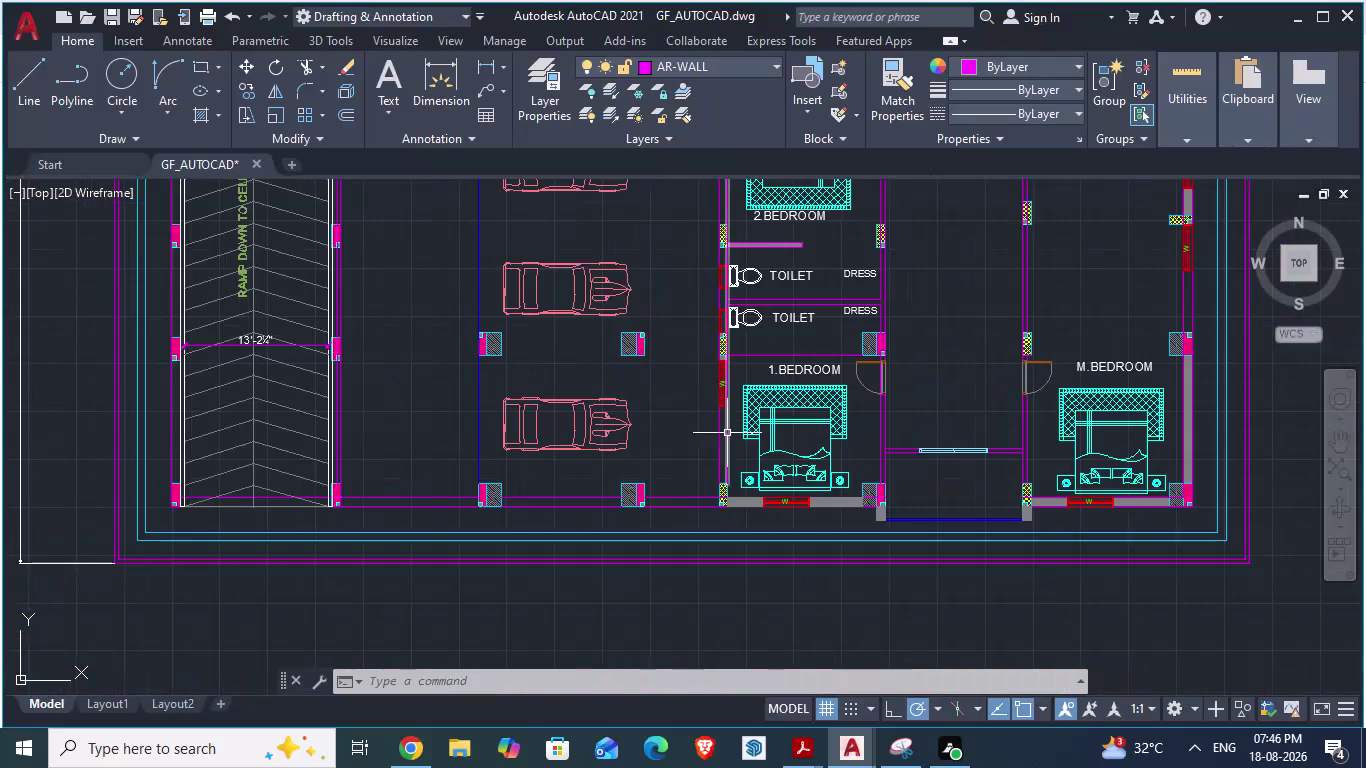
Zoom on the GF_AUTOCAD toilet/dress area, then on the same area in ARCH PLANS.
scroll(down, 3)
scroll(up, 3)
scroll(down, 3)
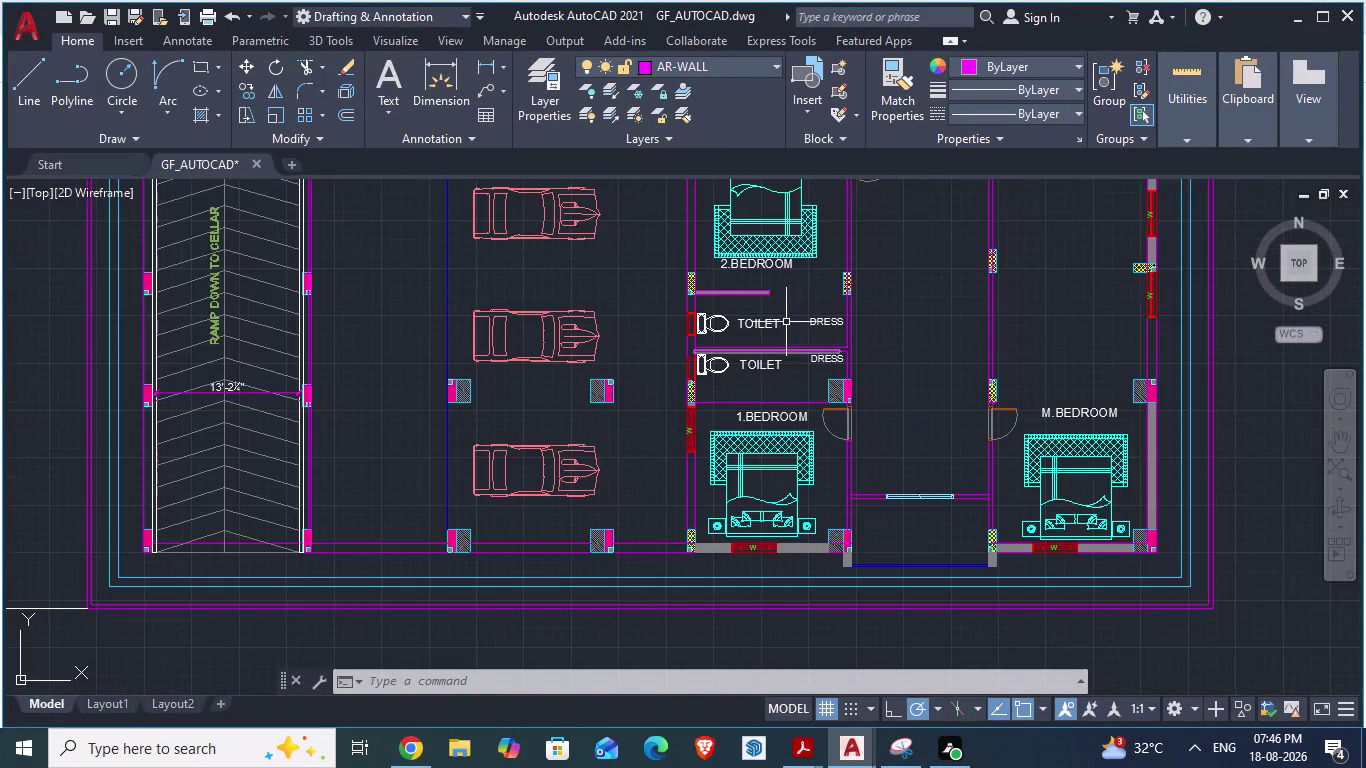
scroll(up, 3)
scroll(up, 3)
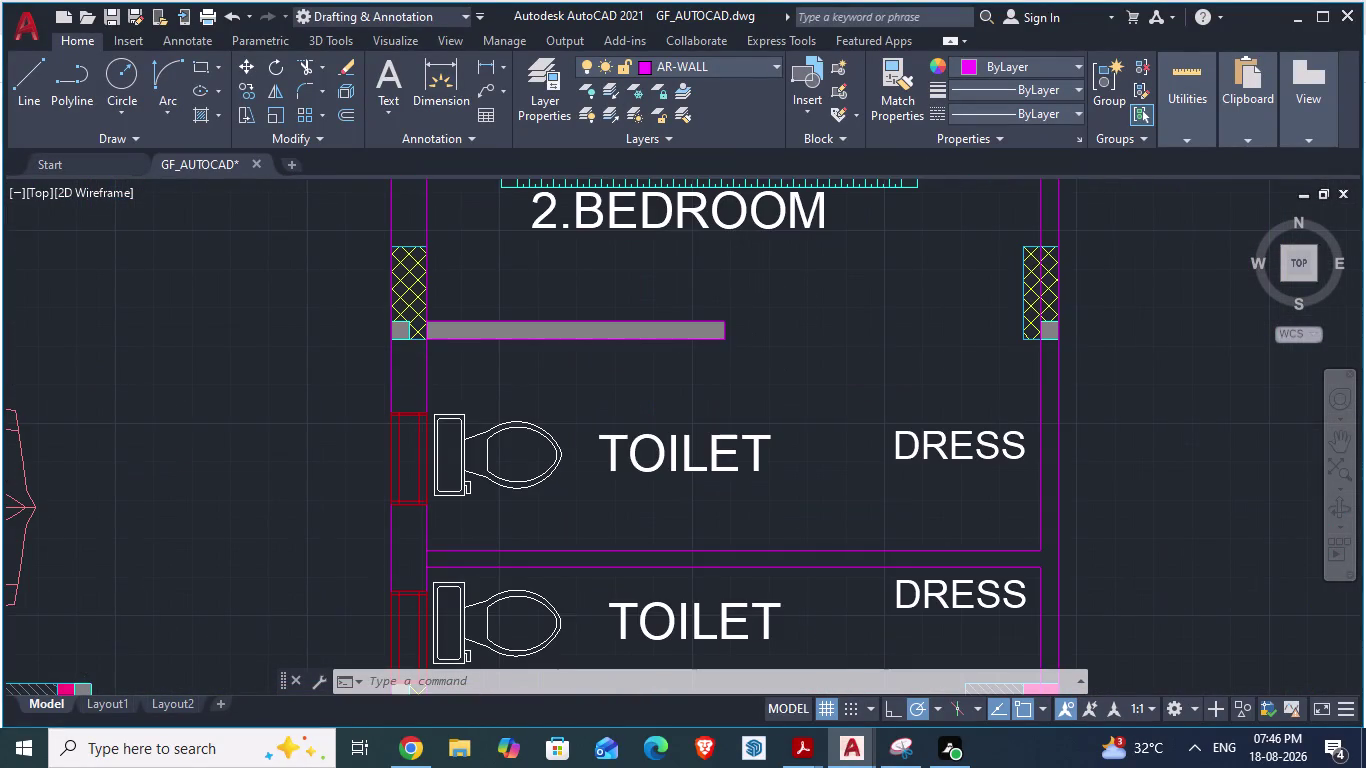
key(alt+Tab)
scroll(down, 3)
scroll(down, 3)
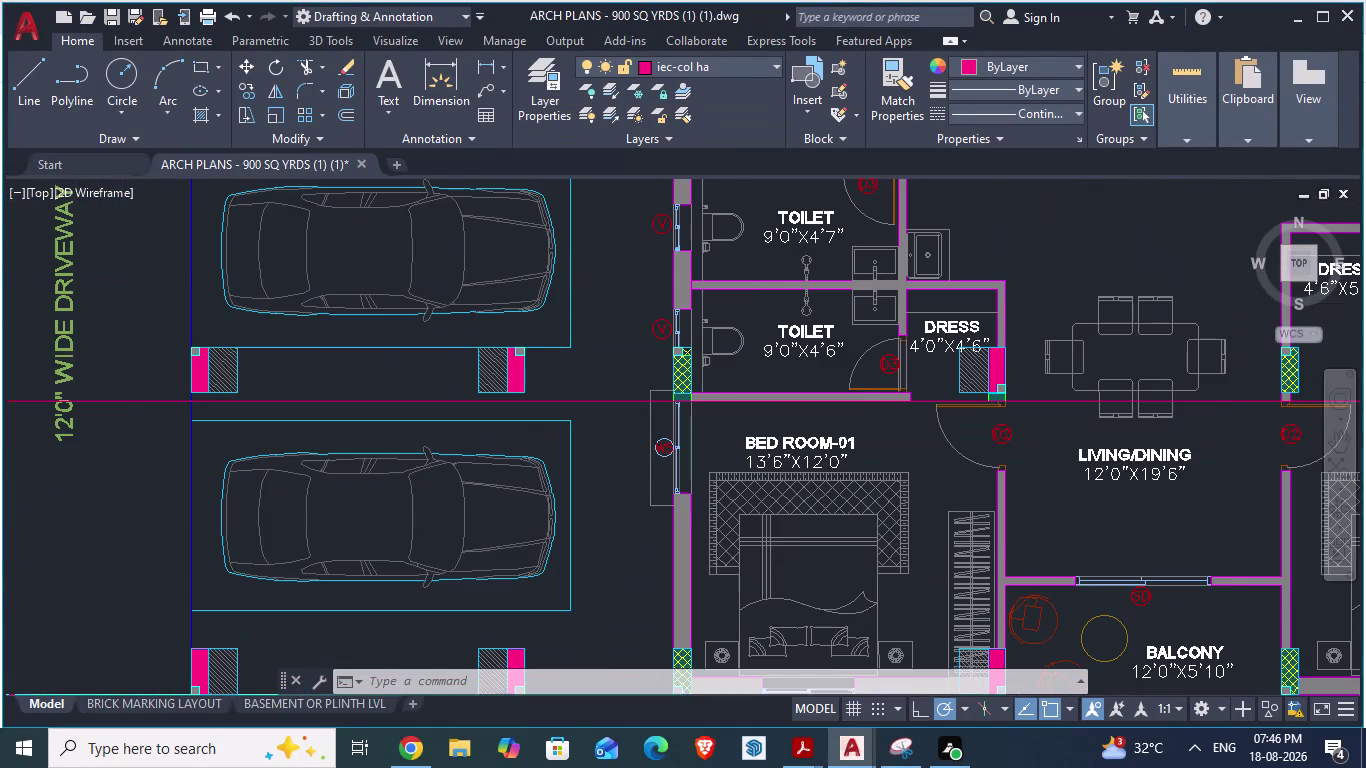
scroll(down, 3)
scroll(up, 3)
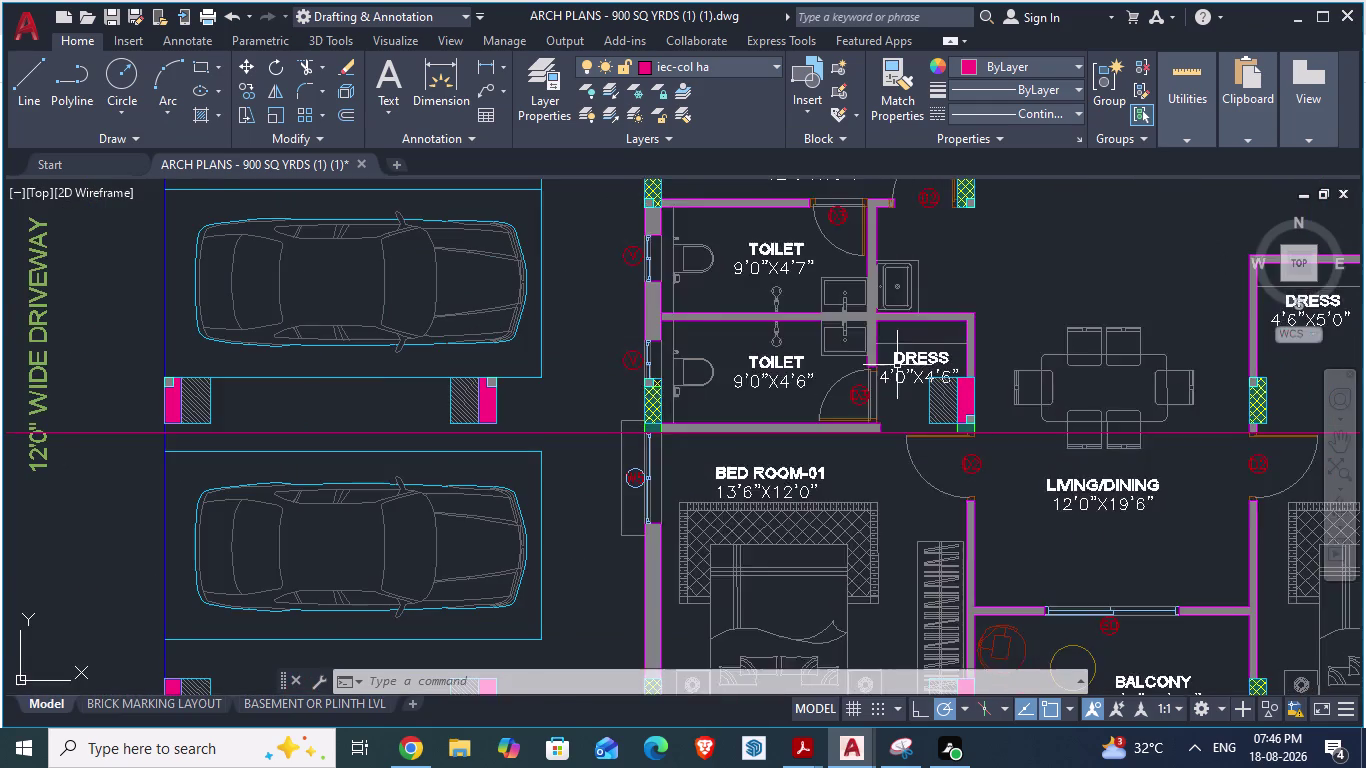
scroll(up, 3)
scroll(down, 3)
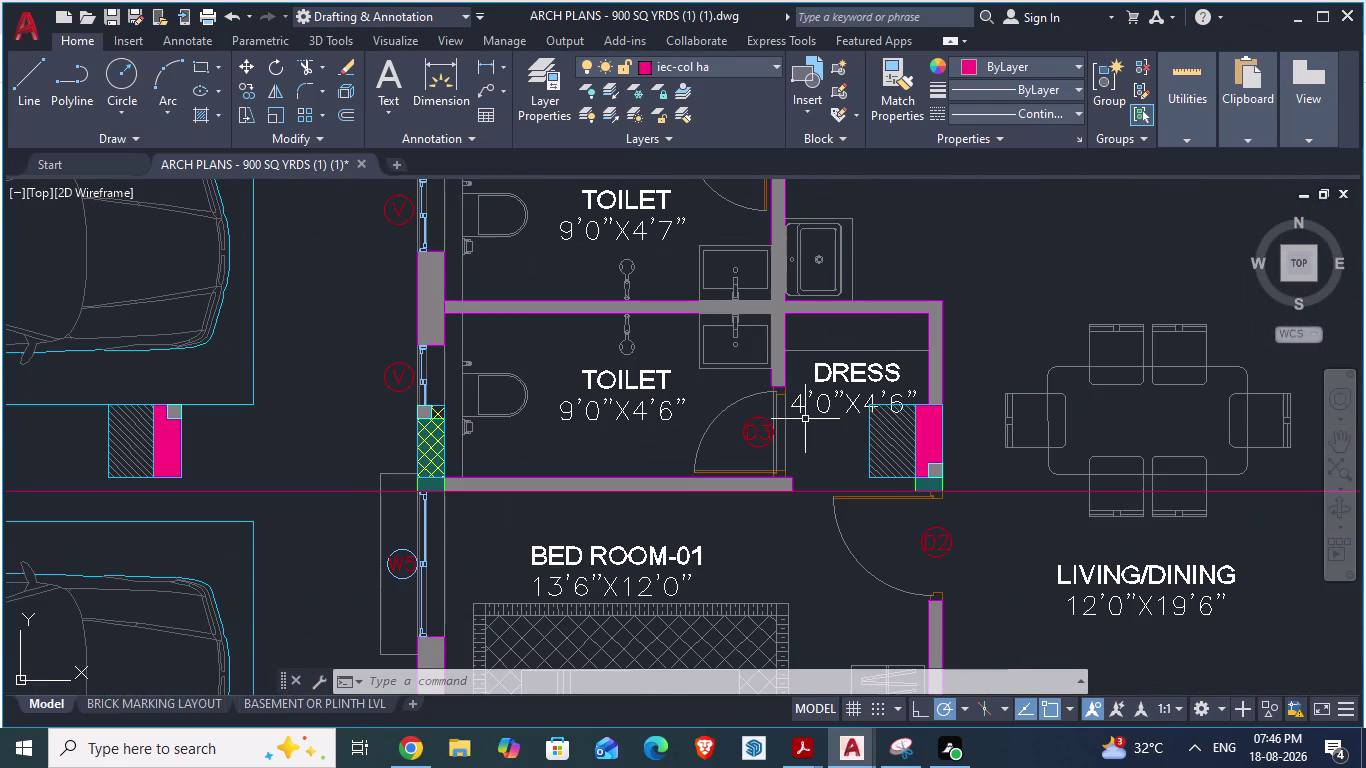
Toggle between GF_AUTOCAD and ARCH PLANS comparing the toilet and dress room layouts.
key(alt+Tab)
scroll(down, 3)
scroll(down, 3)
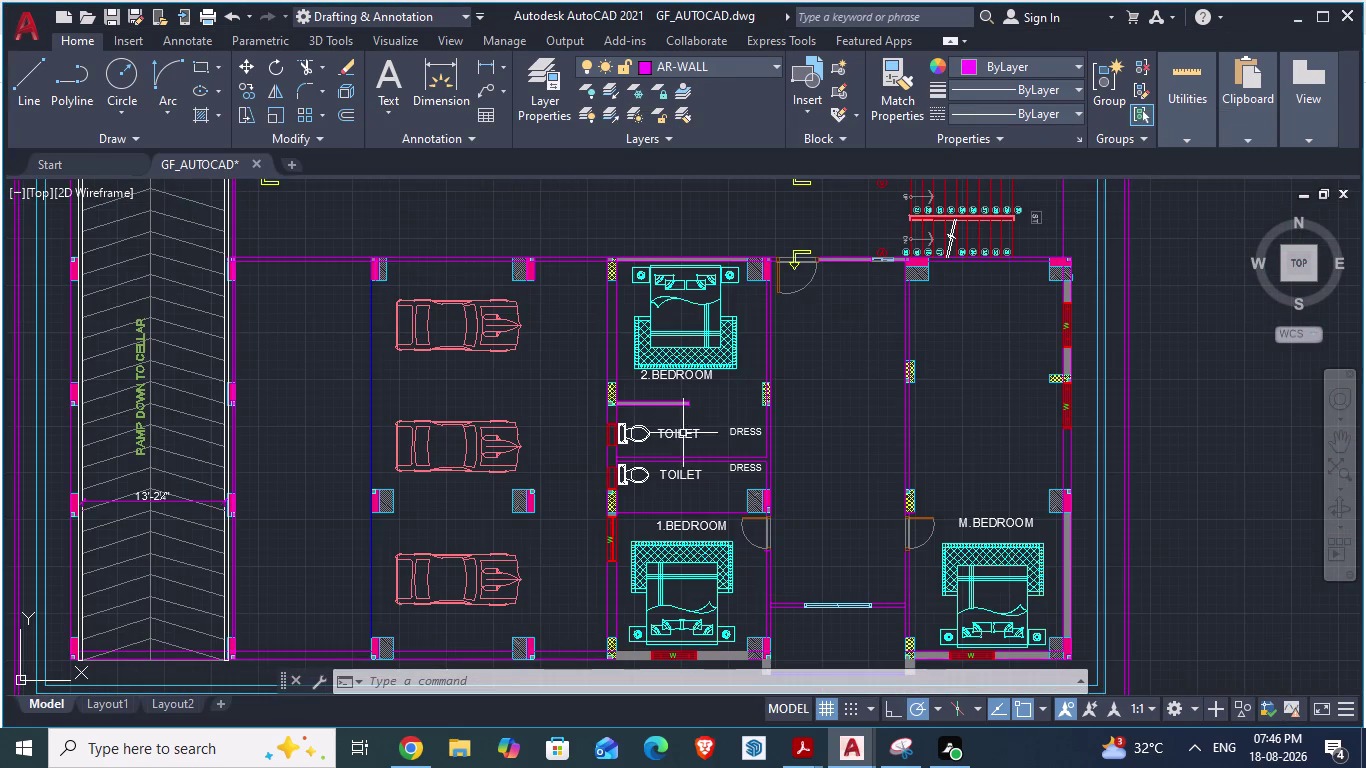
scroll(up, 3)
key(alt+Tab)
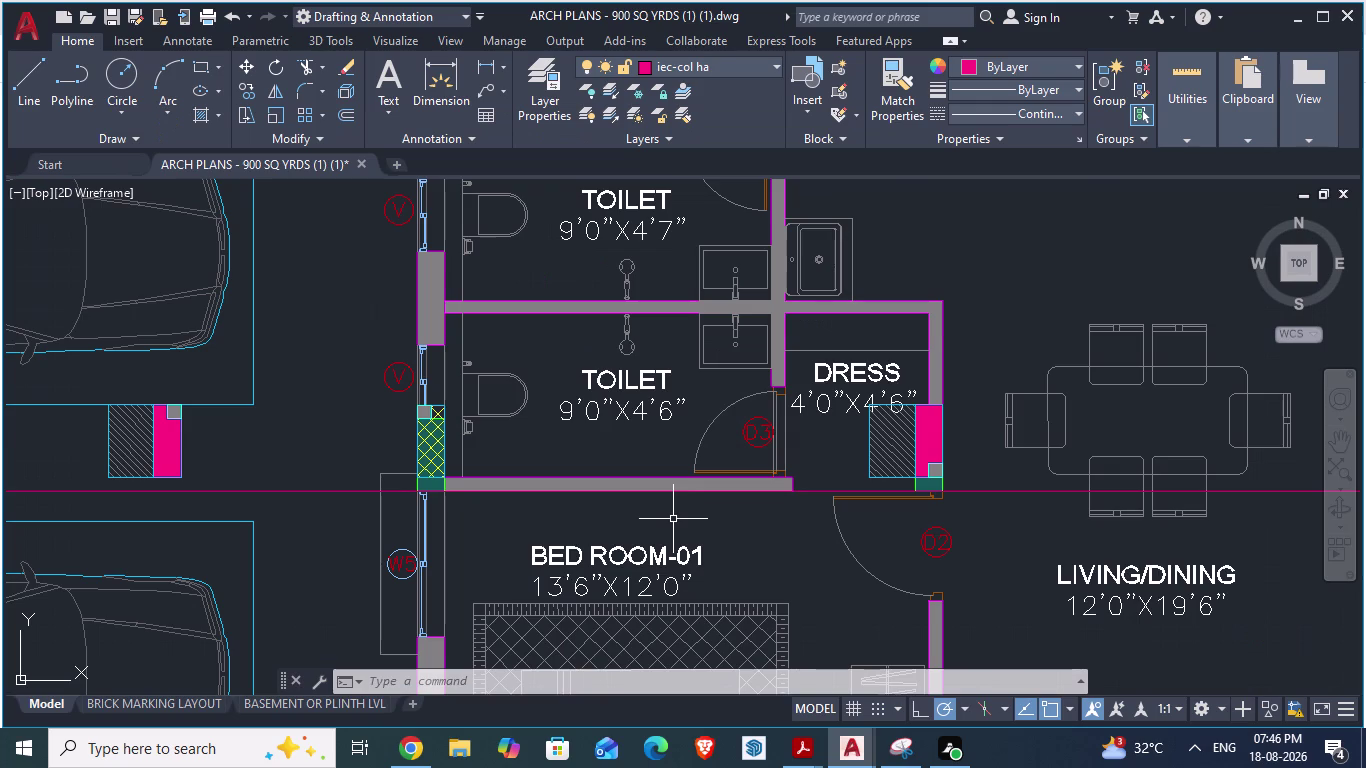
key(alt+Tab)
key(alt+Tab)
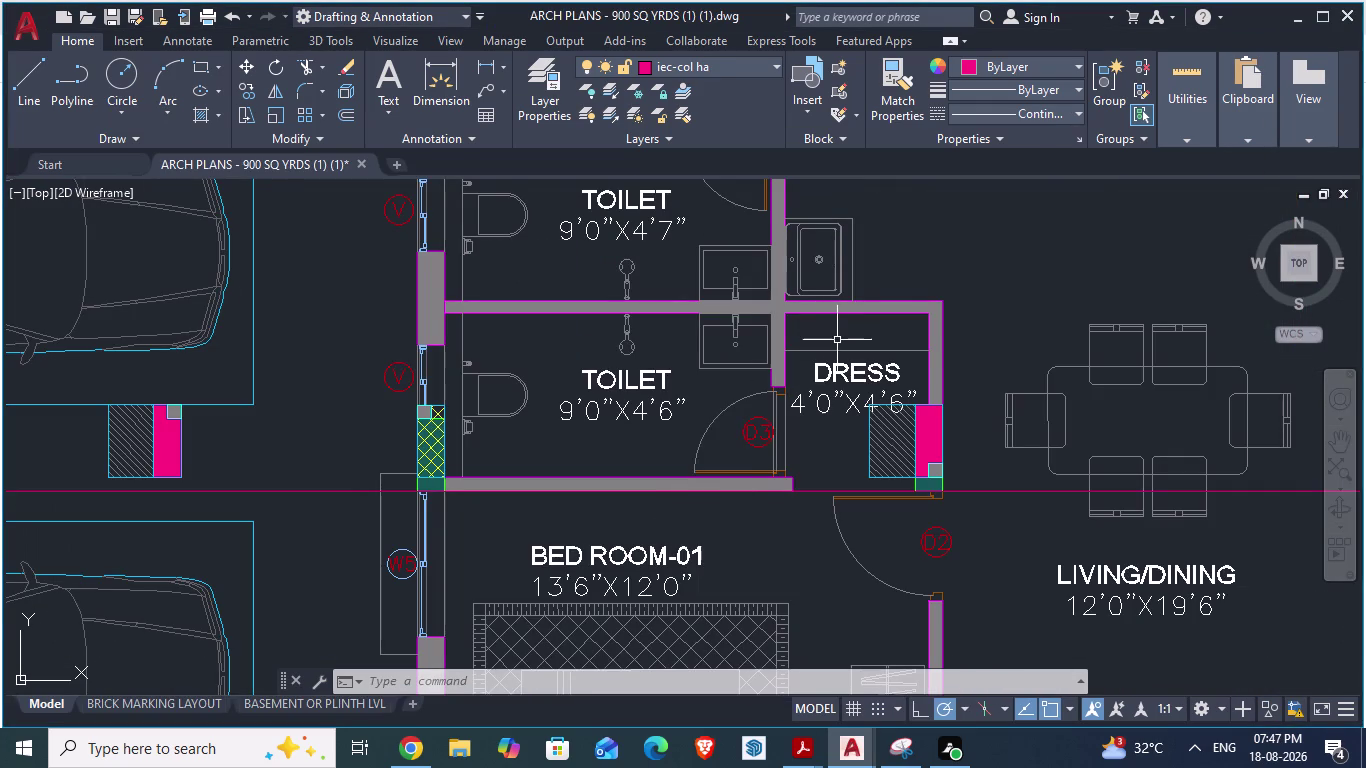
scroll(up, 3)
key(alt+Tab)
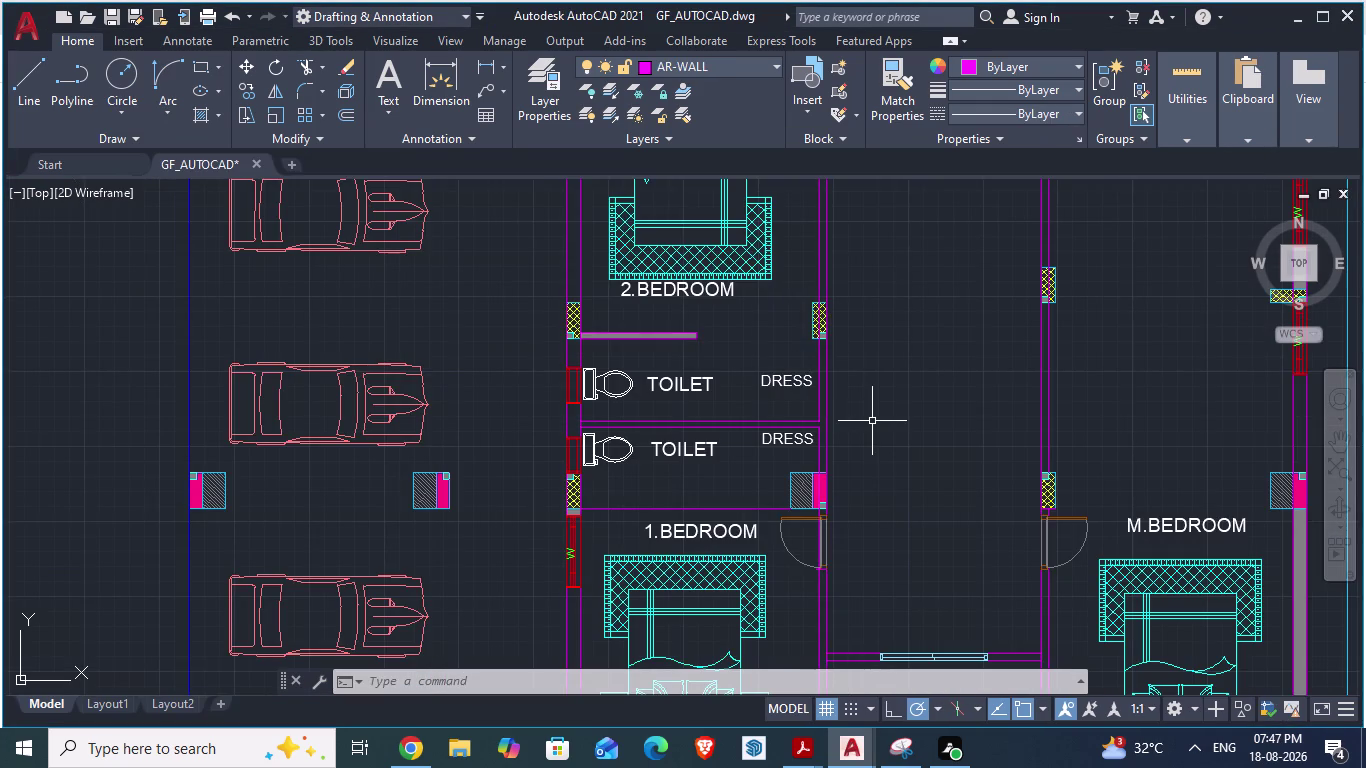
key(alt+Tab)
scroll(down, 3)
scroll(down, 3)
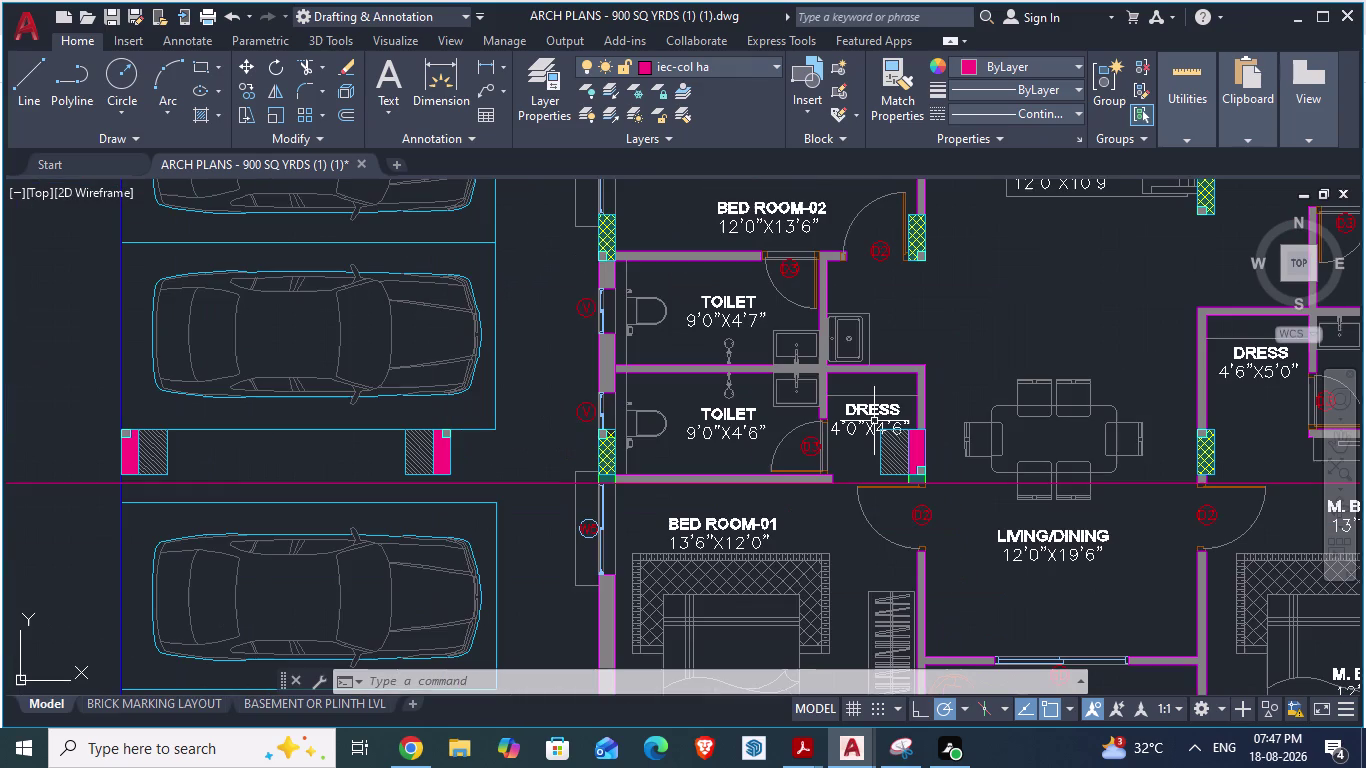
Compare the plans once more, ending on ARCH PLANS at Bed Room-02's toilet.
key(alt+Tab)
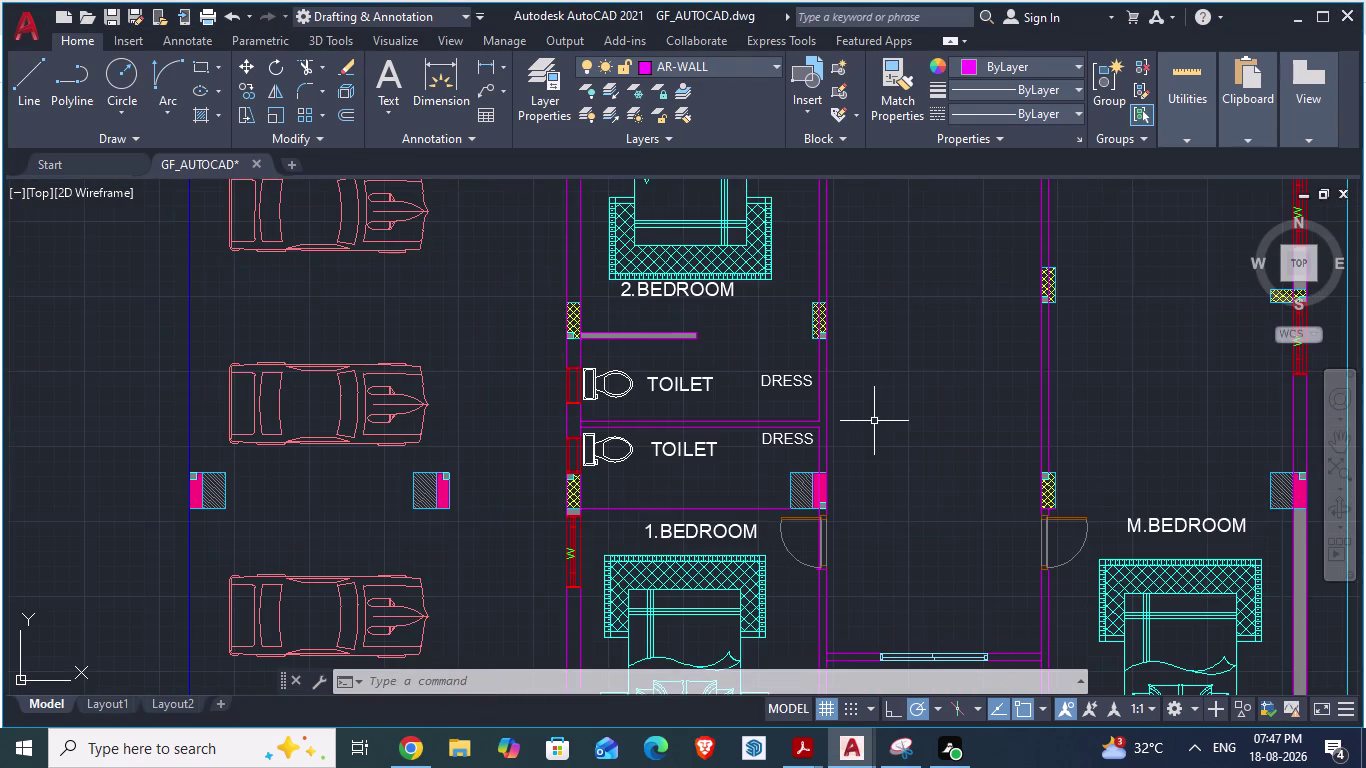
key(alt+Tab)
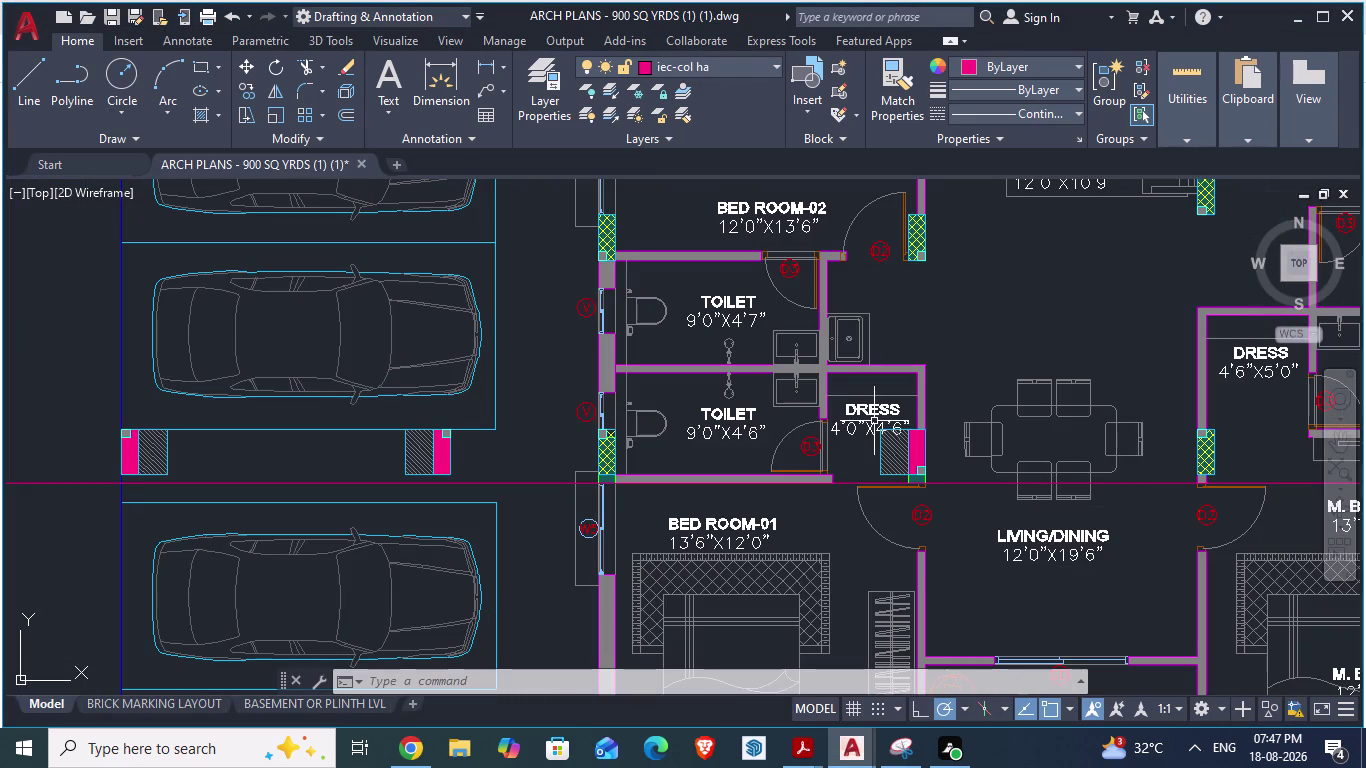
key(alt+Tab)
scroll(up, 3)
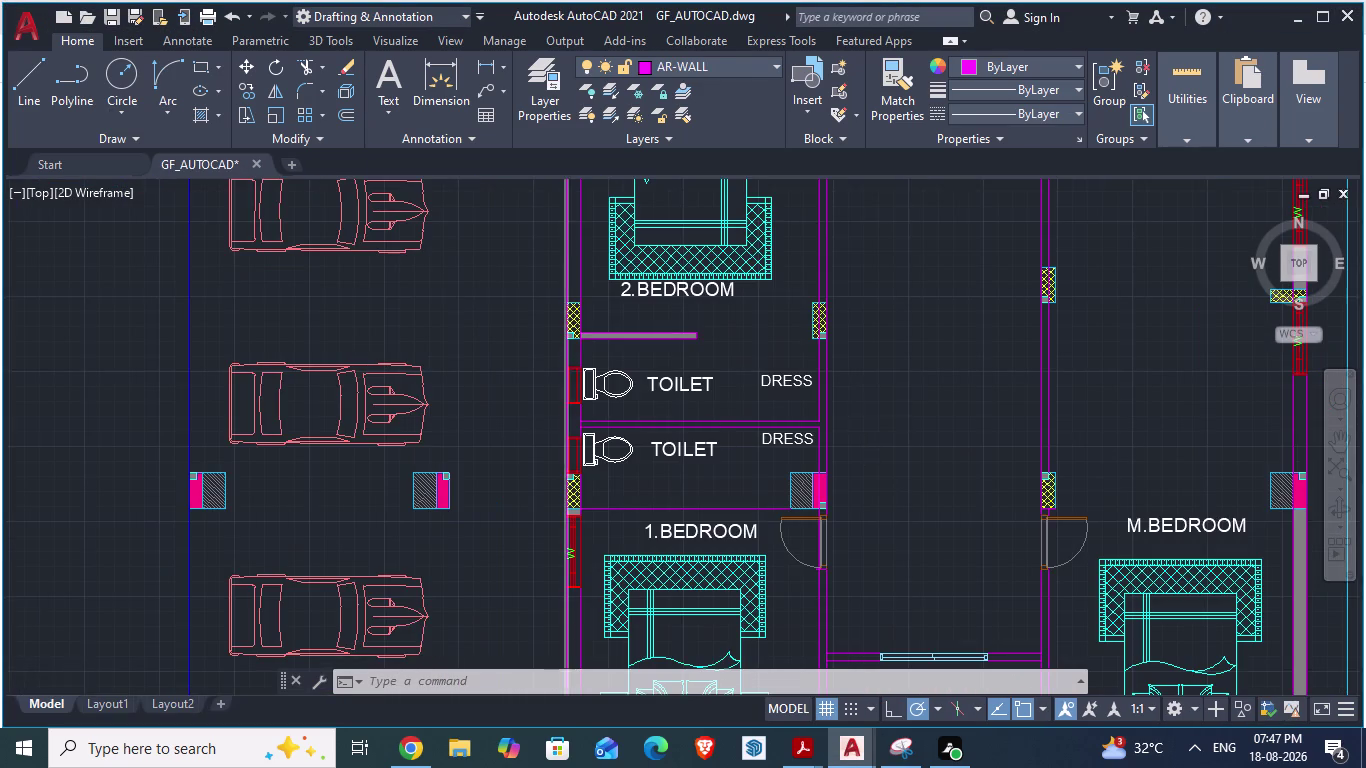
key(alt+Tab)
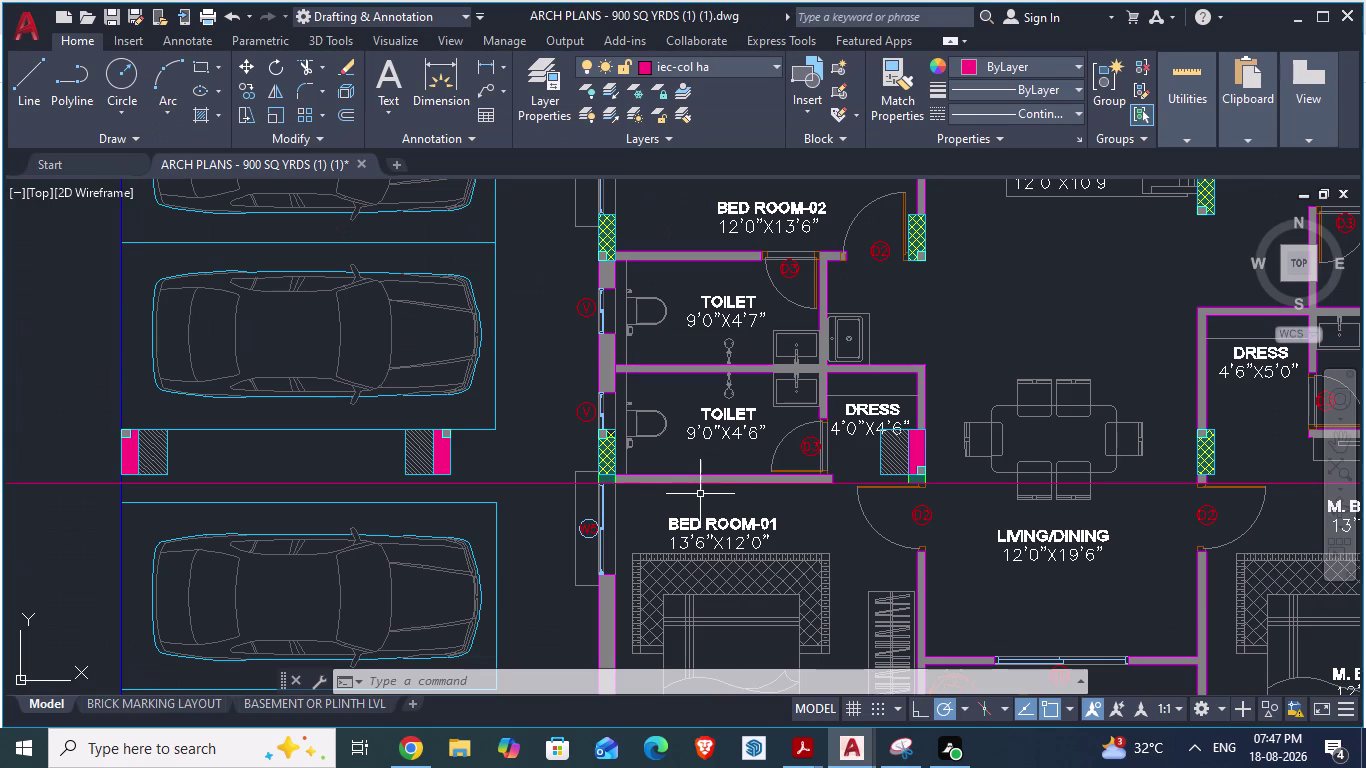
key(alt+Tab)
key(alt+Tab)
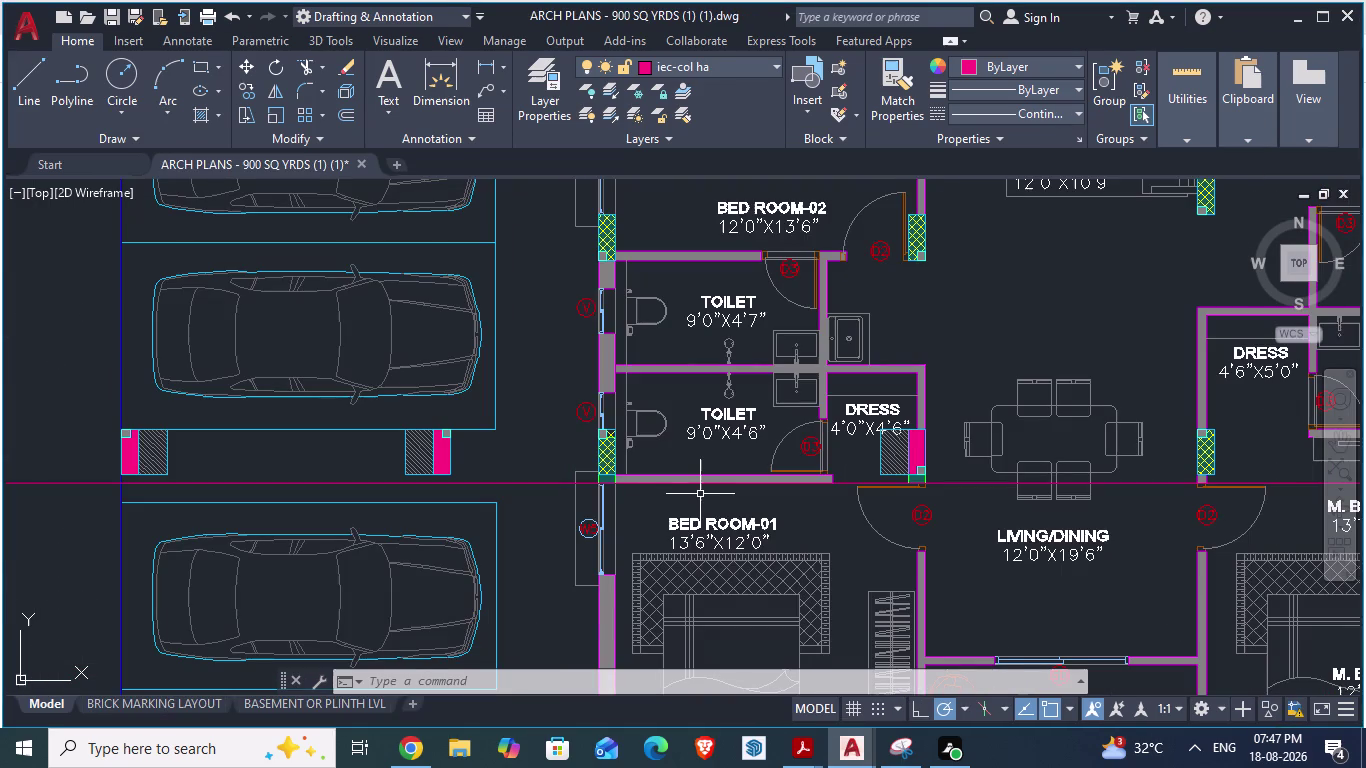
scroll(down, 3)
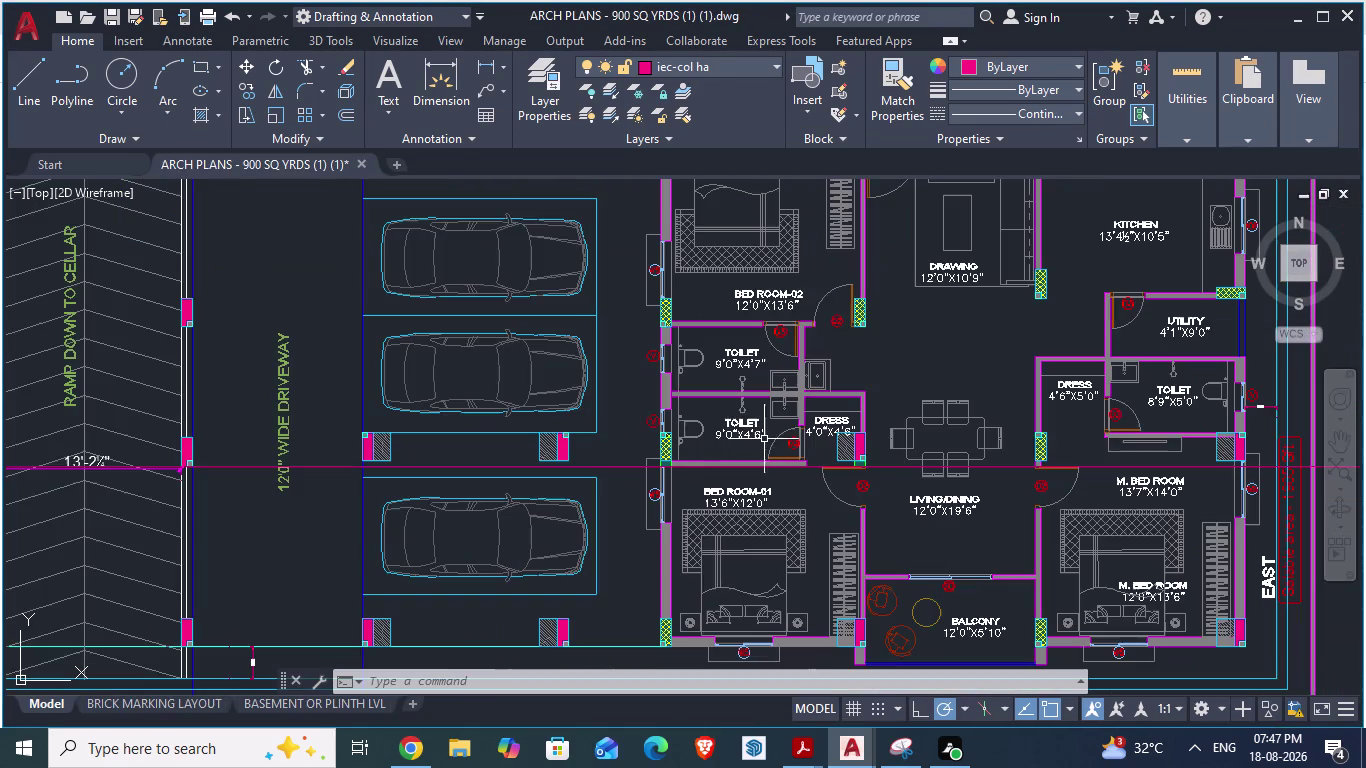
scroll(up, 3)
key(alt+Tab)
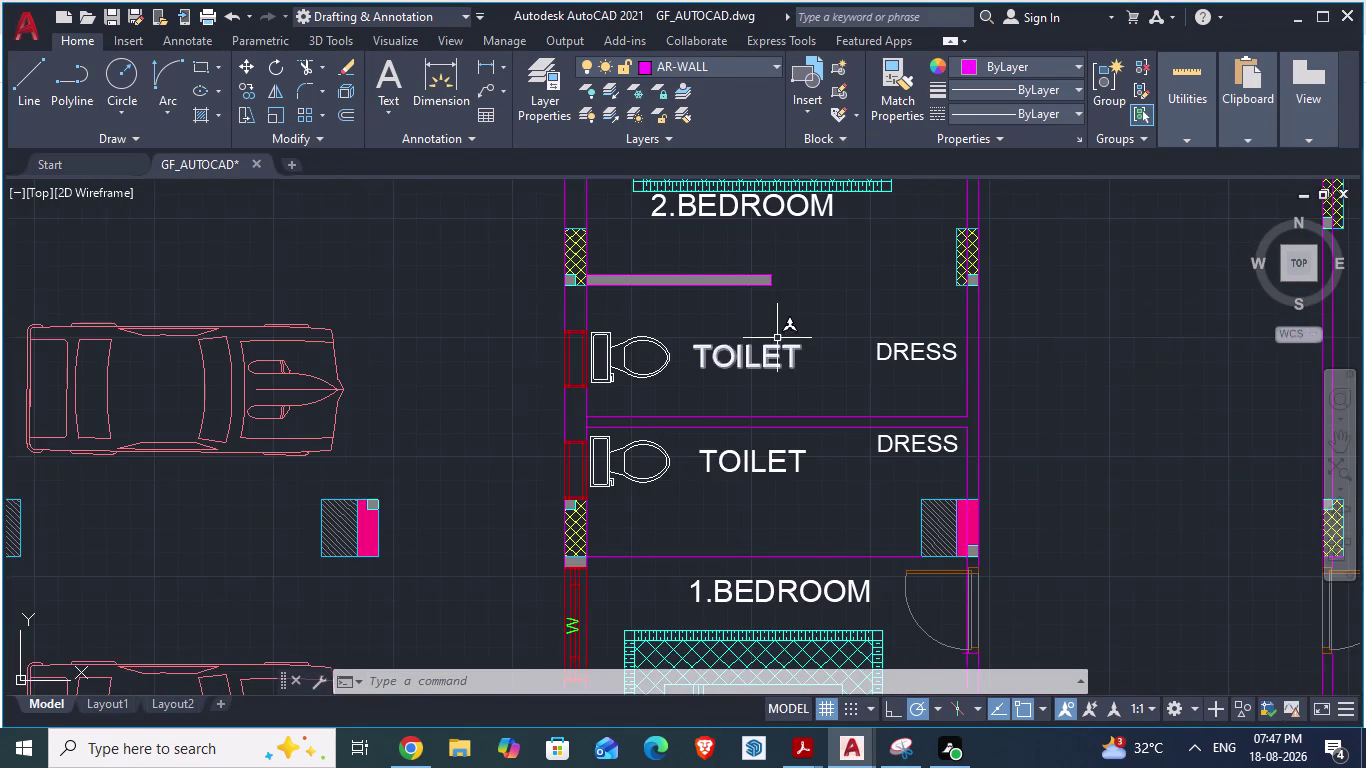
scroll(down, 3)
scroll(up, 3)
key(alt+Tab)
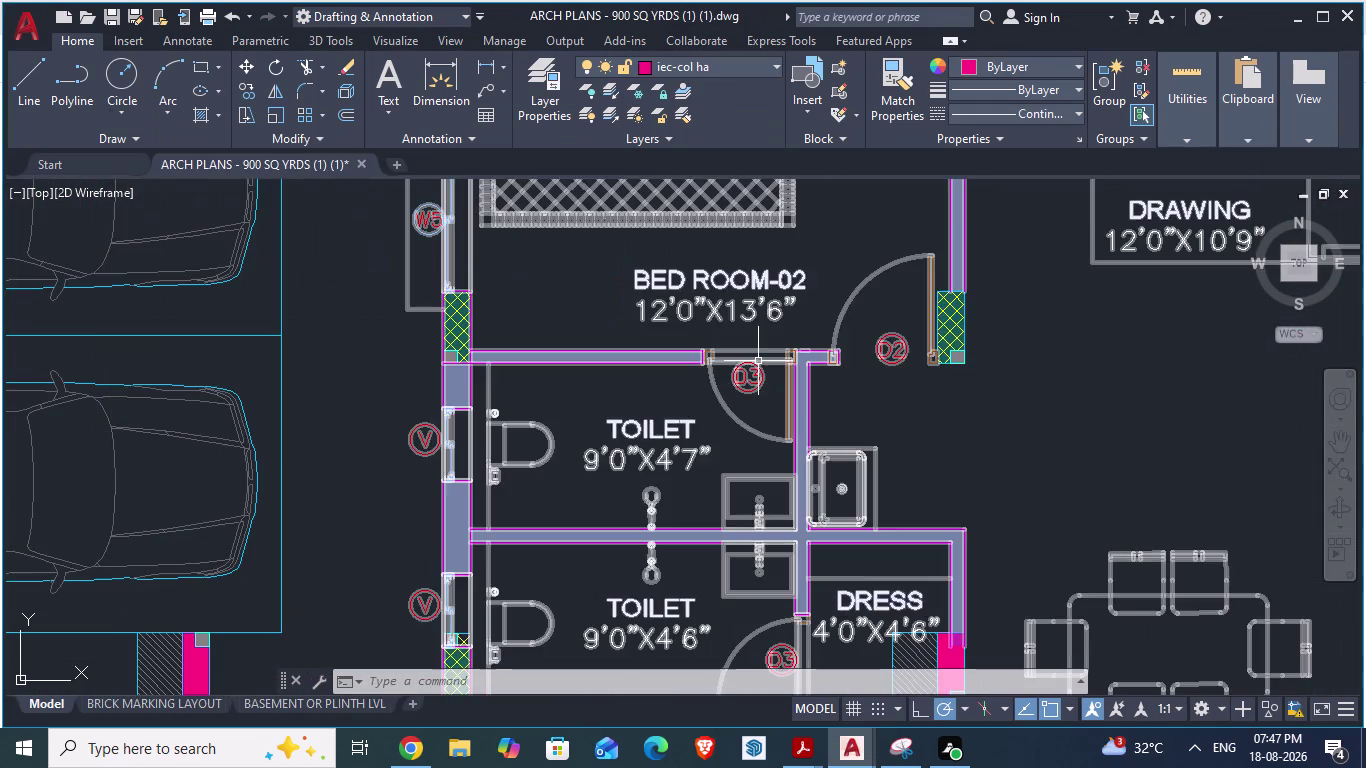
Measure the D3 toilet door opening in the reference with DIMALIGNED (about 2'-6½").
scroll(up, 3)
text(DA)
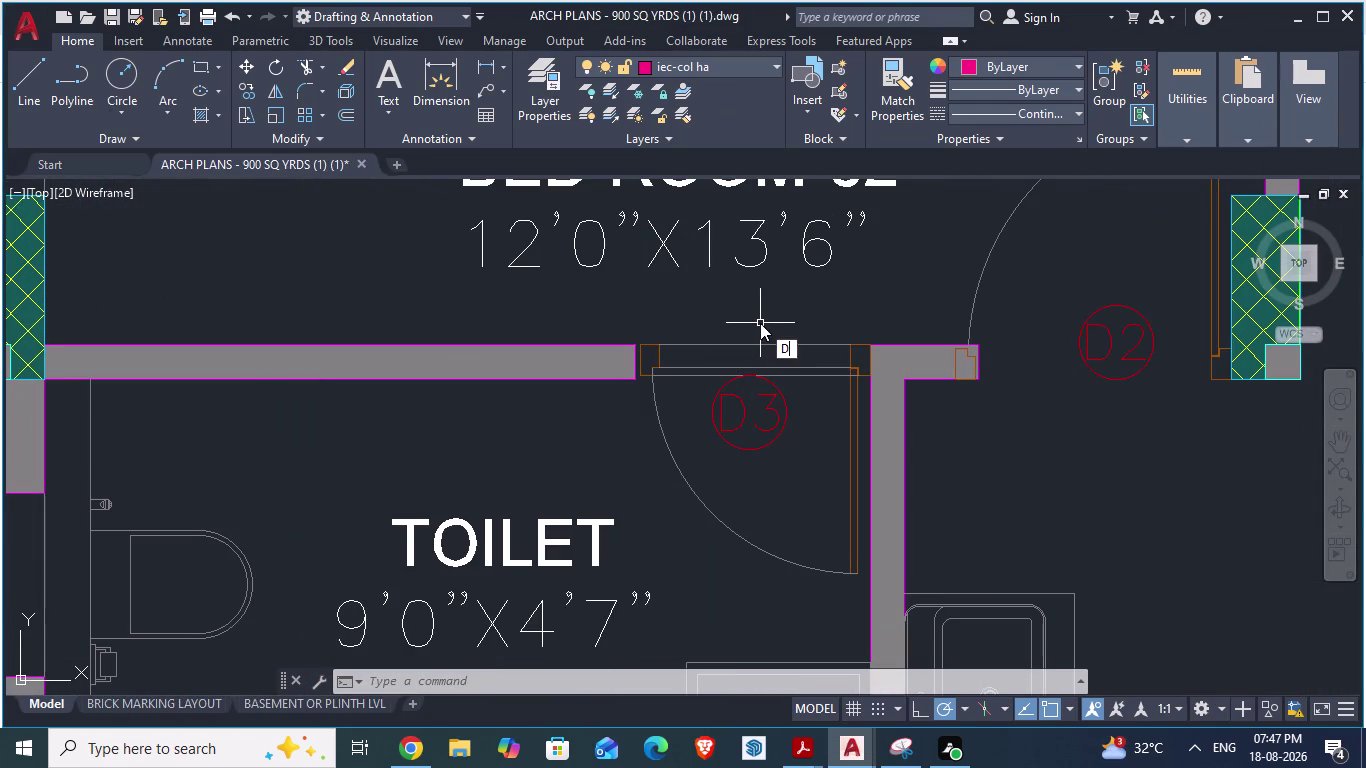
key(Return)
scroll(up, 3)
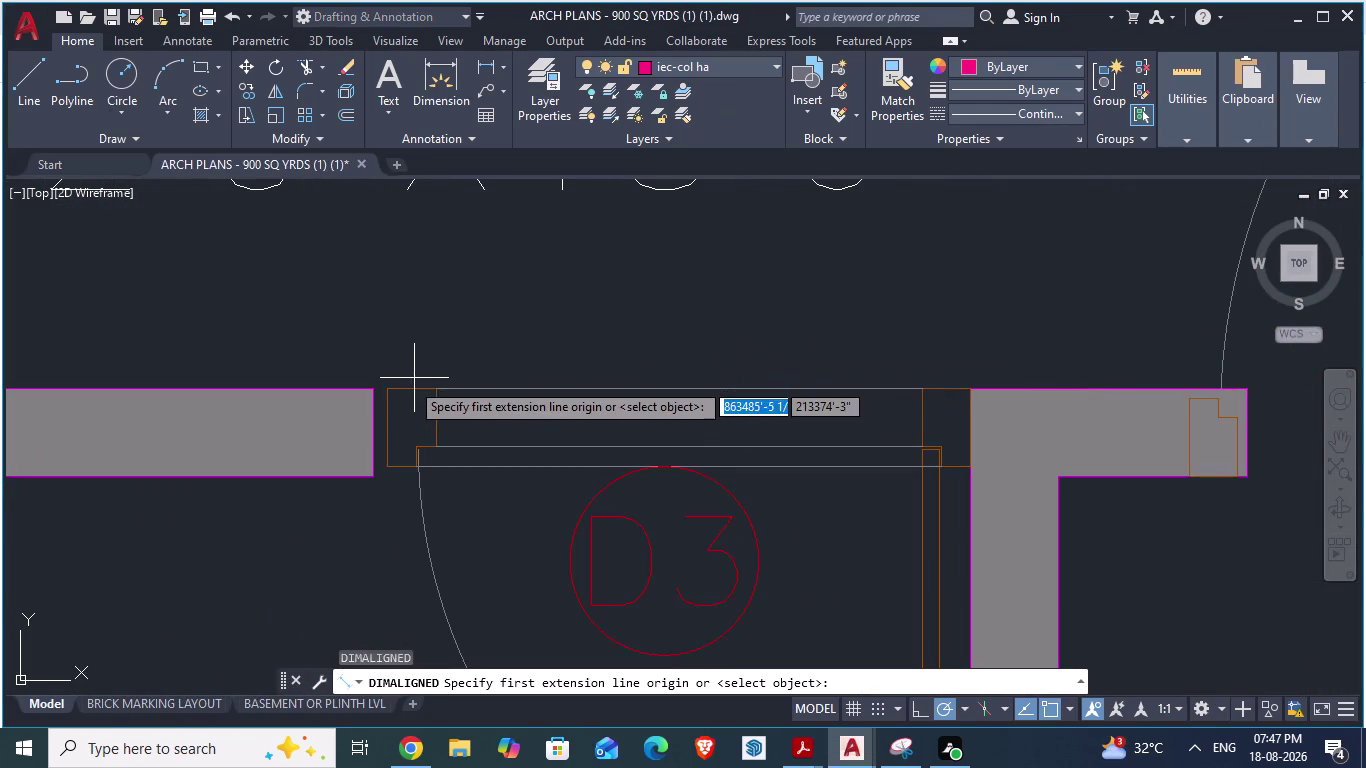
click(375, 388)
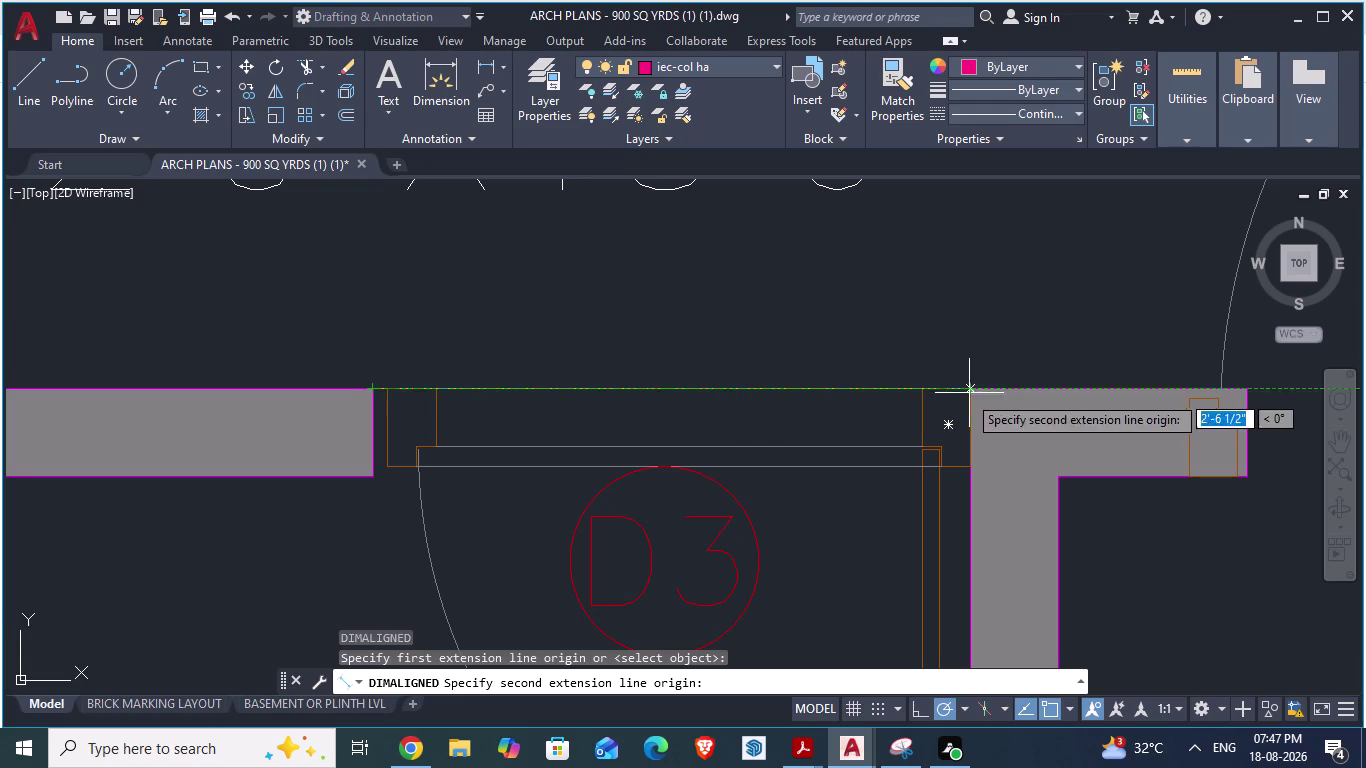
key(Escape)
scroll(down, 3)
Measure the wall return right of the D3 opening (about 1'-2").
text(D)
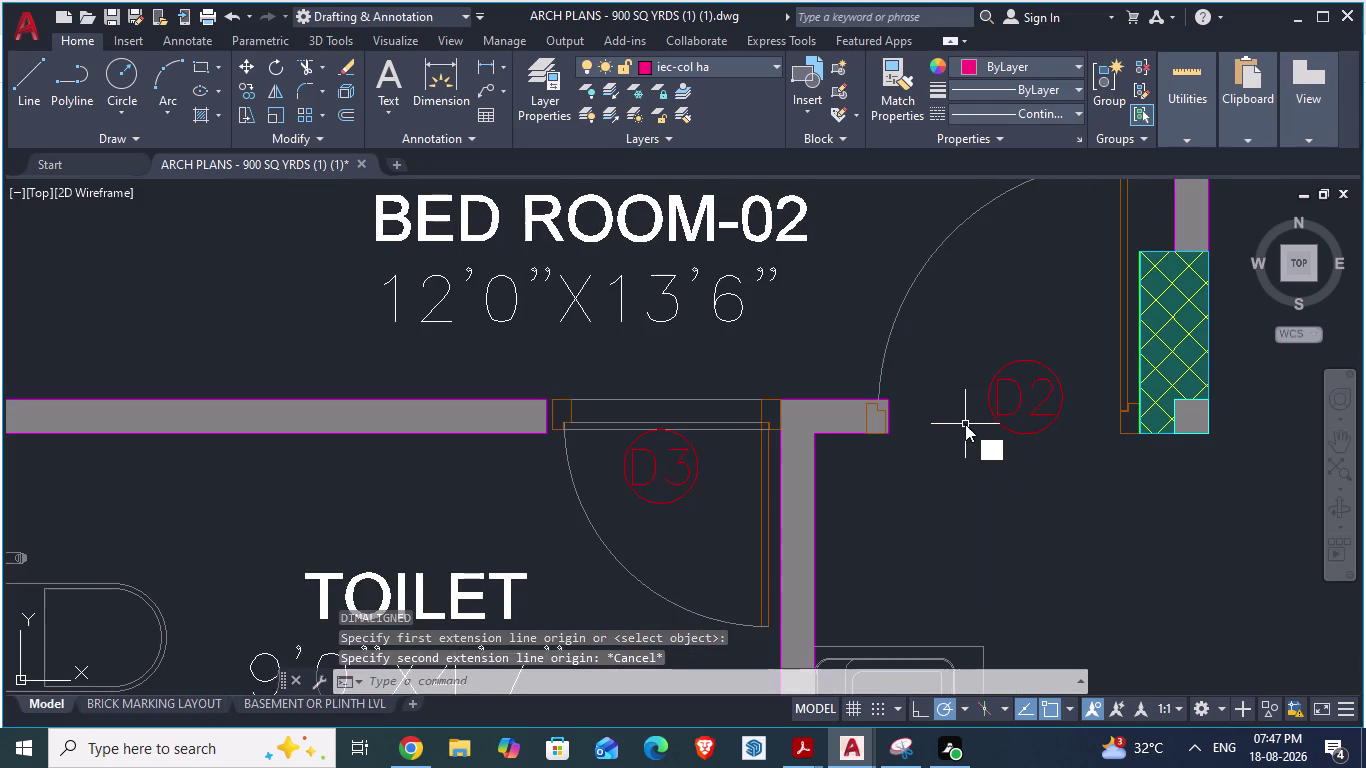
text(A)
key(Return)
scroll(up, 3)
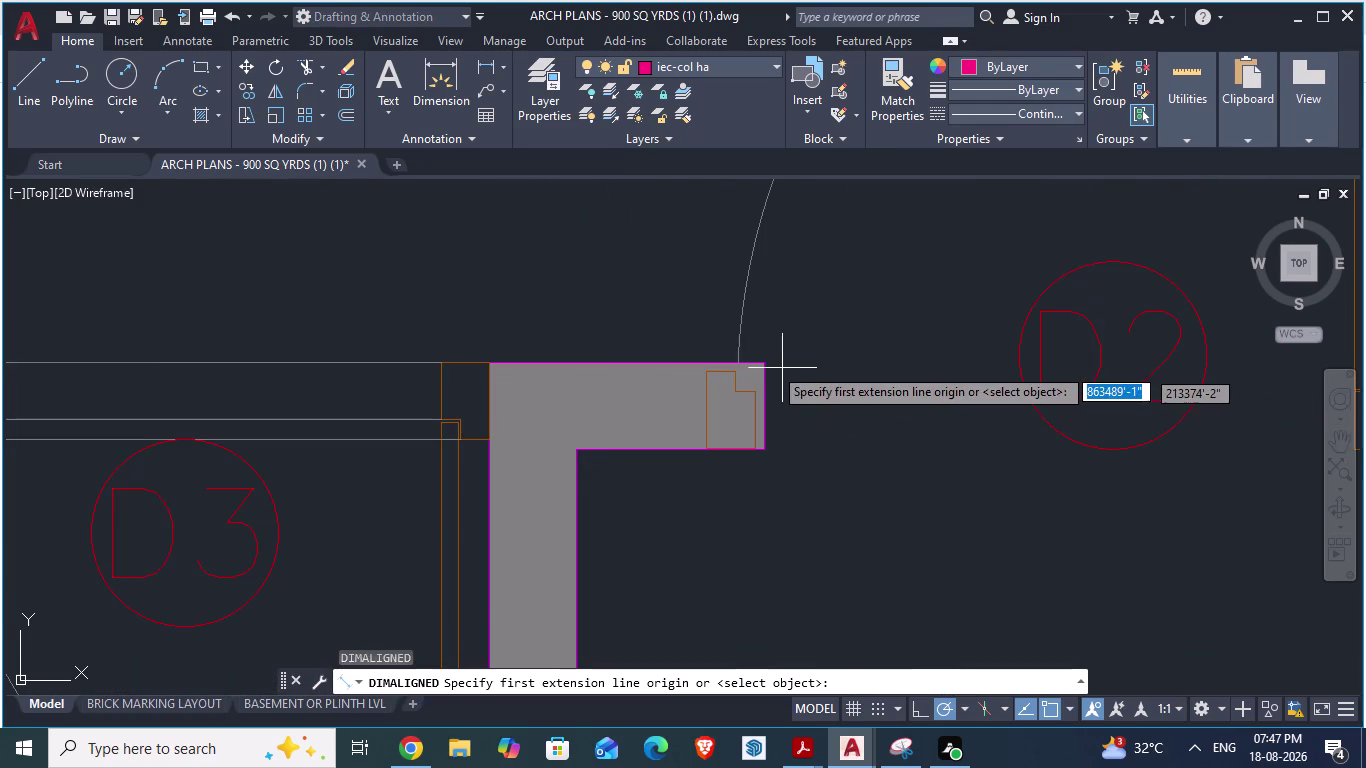
click(768, 365)
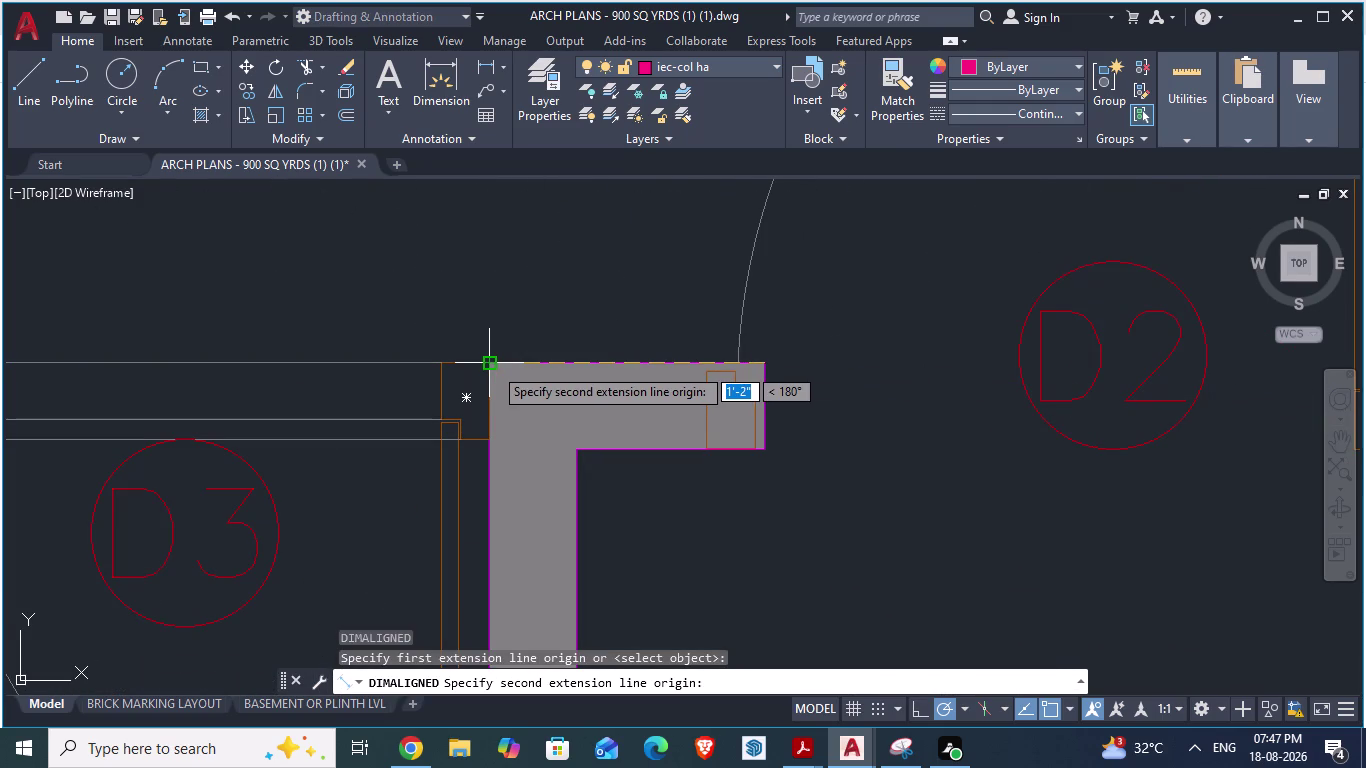
key(Escape)
scroll(down, 3)
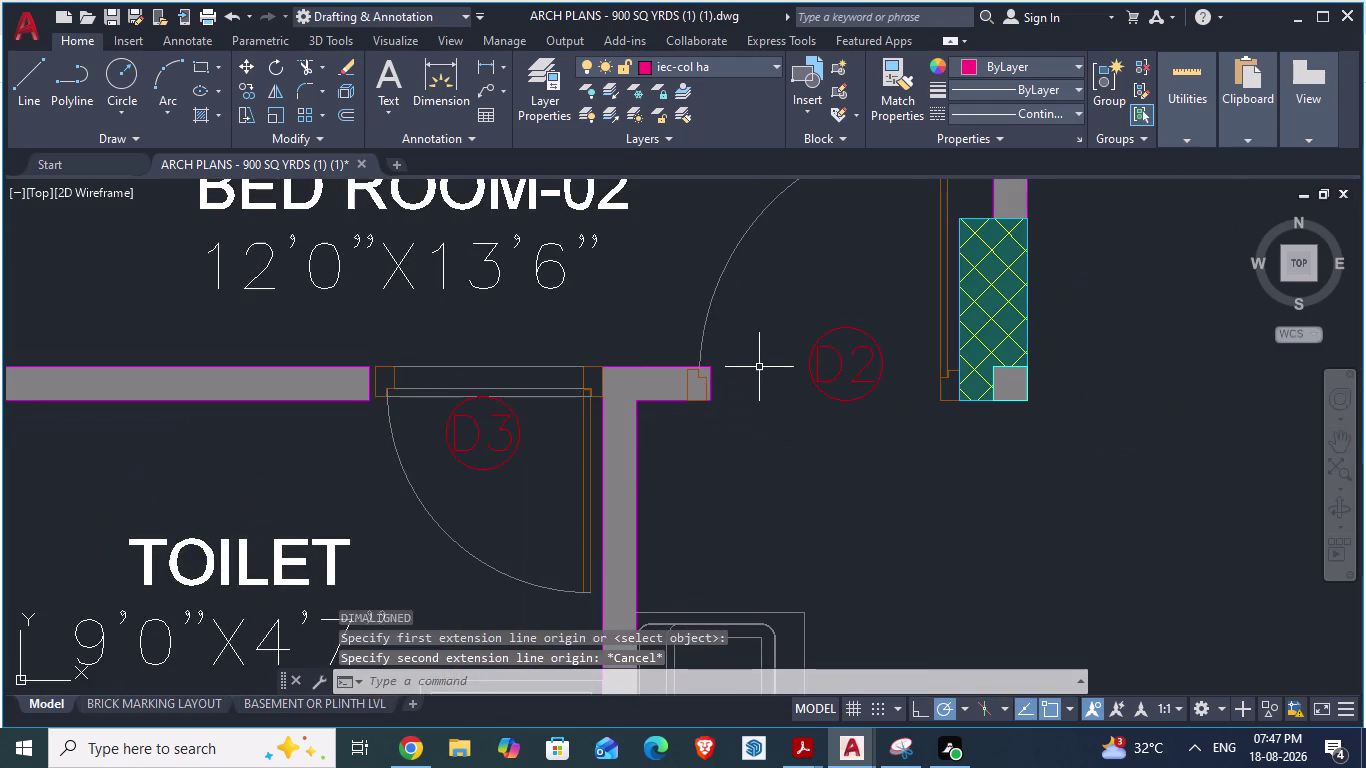
scroll(down, 3)
Return to the GF_AUTOCAD plan and zoom out.
key(alt+Tab)
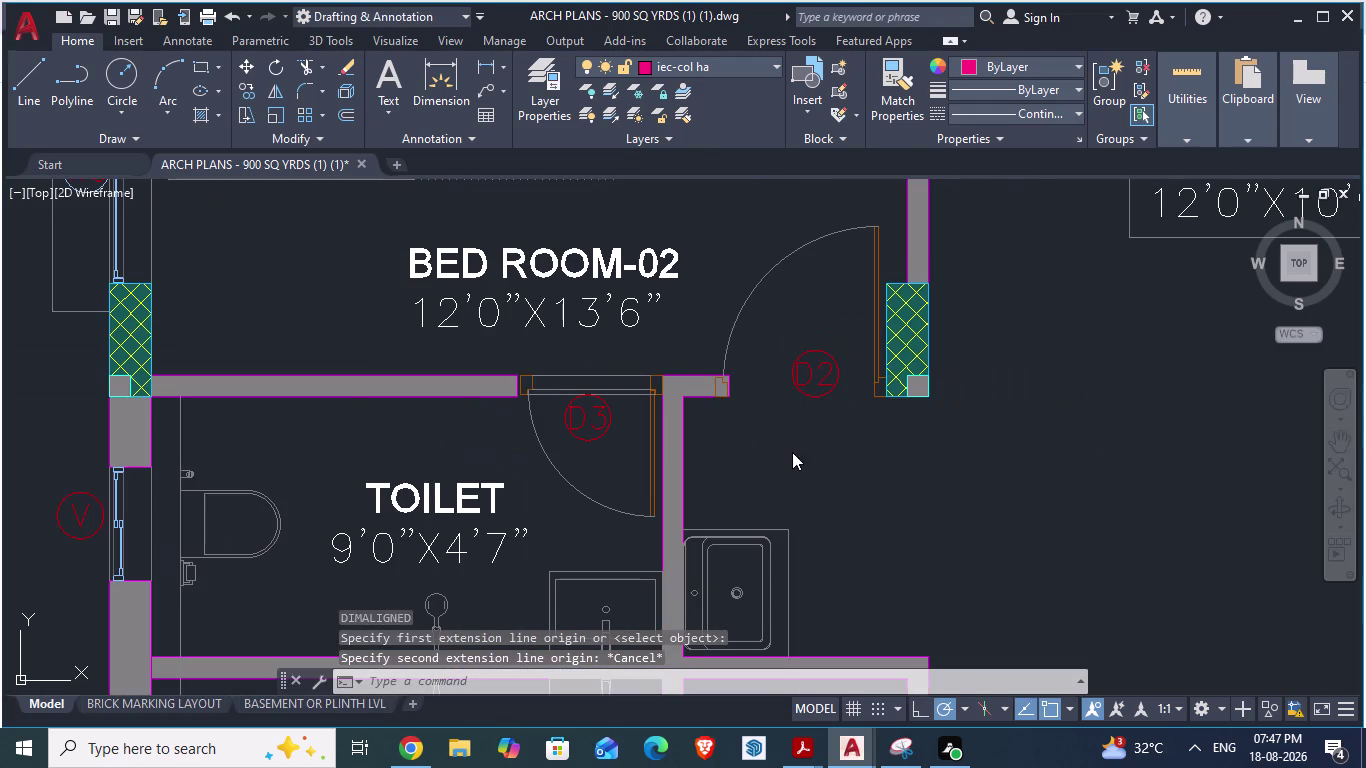
scroll(down, 3)
scroll(down, 3)
scroll(down, 3)
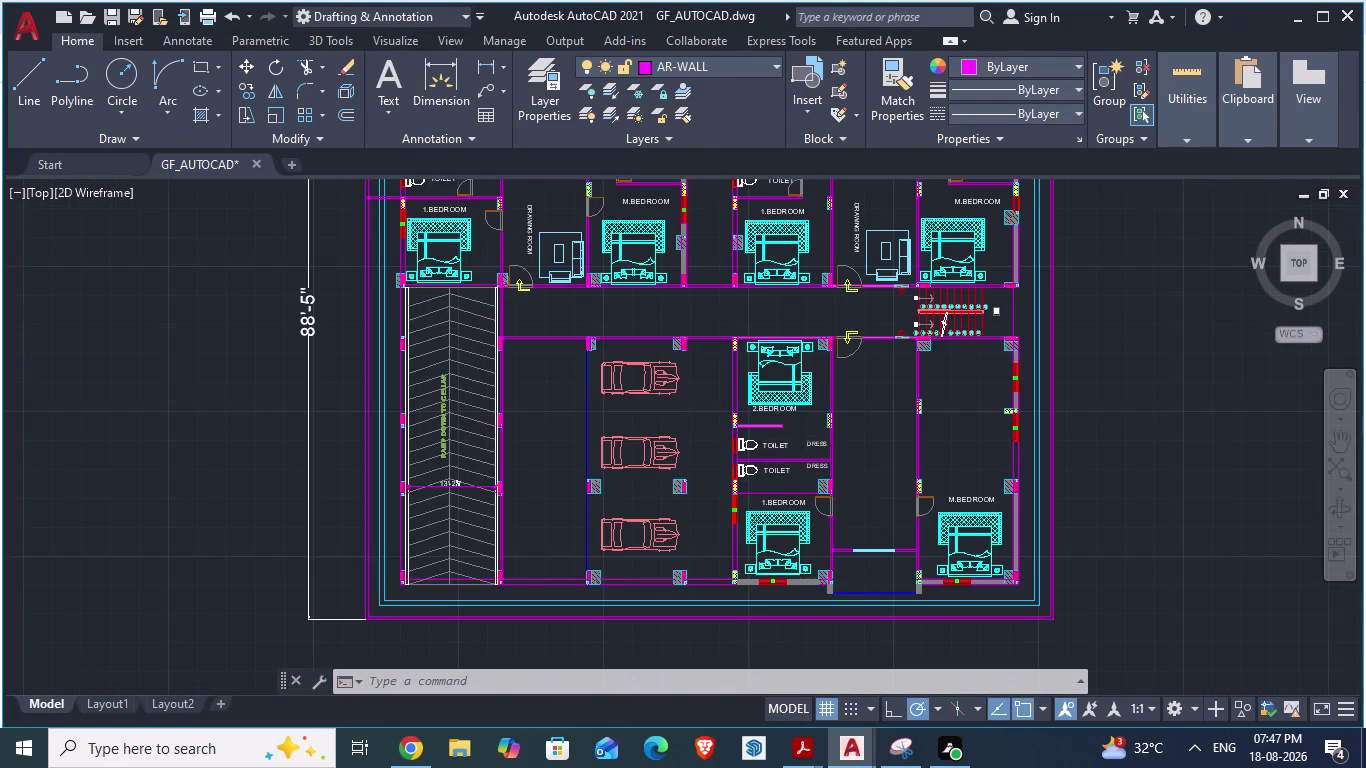
Zoom around the GF_AUTOCAD toilet and dress doors, then view them in ARCH PLANS.
scroll(down, 3)
scroll(up, 3)
scroll(up, 3)
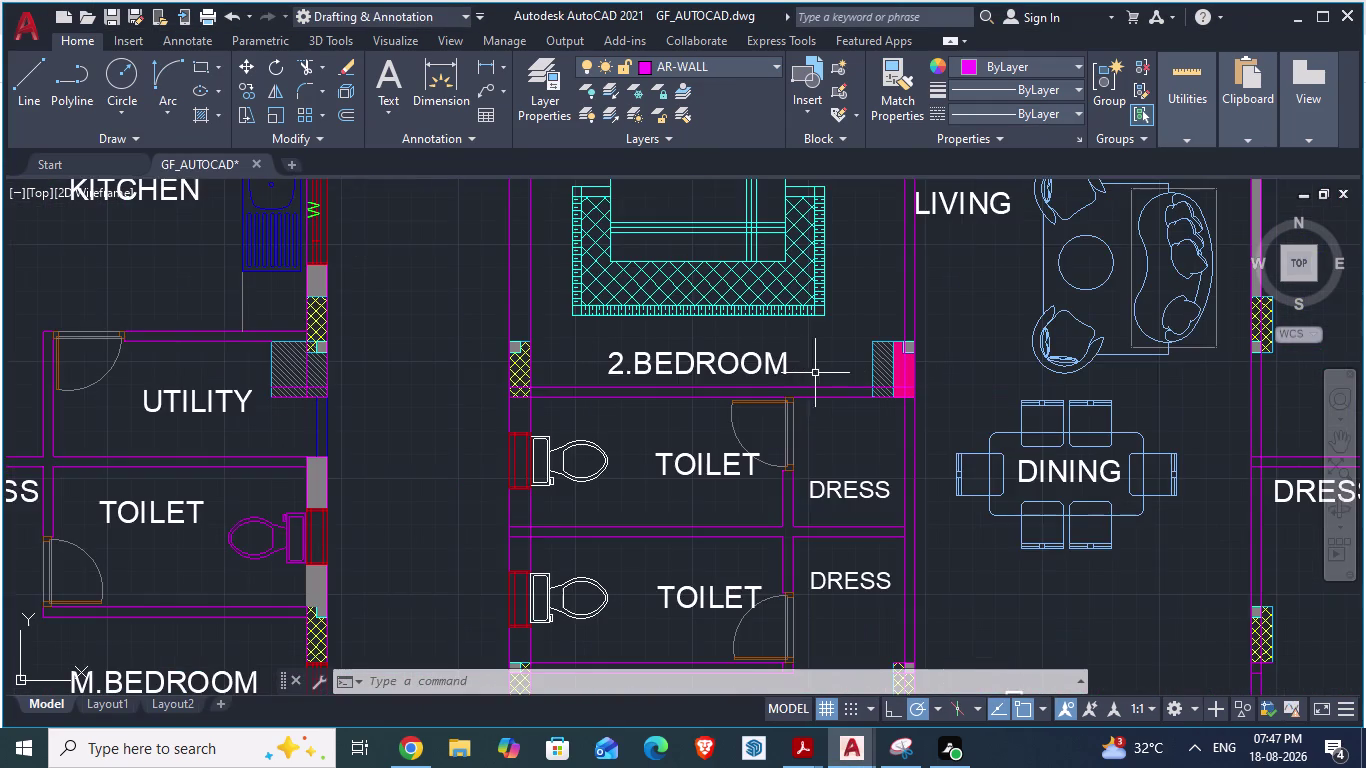
scroll(down, 3)
scroll(up, 3)
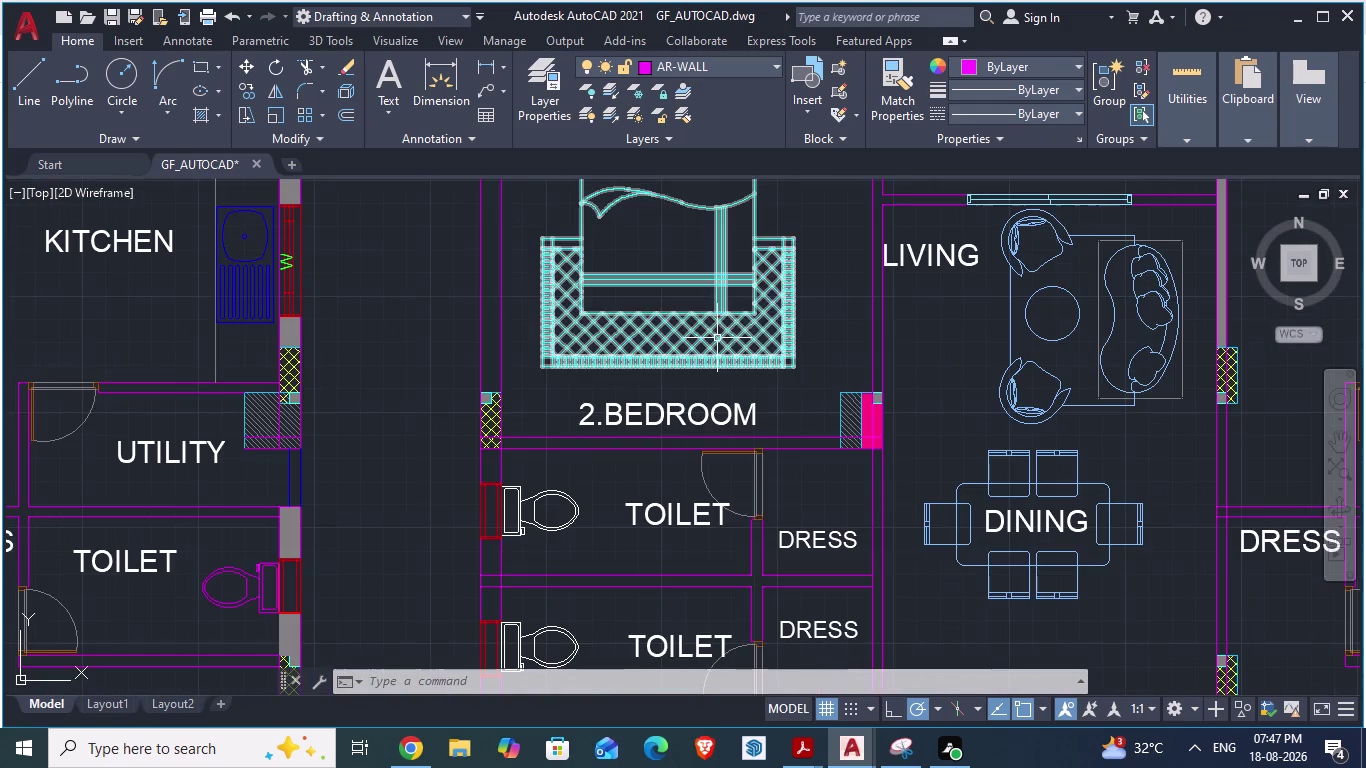
scroll(up, 3)
scroll(down, 3)
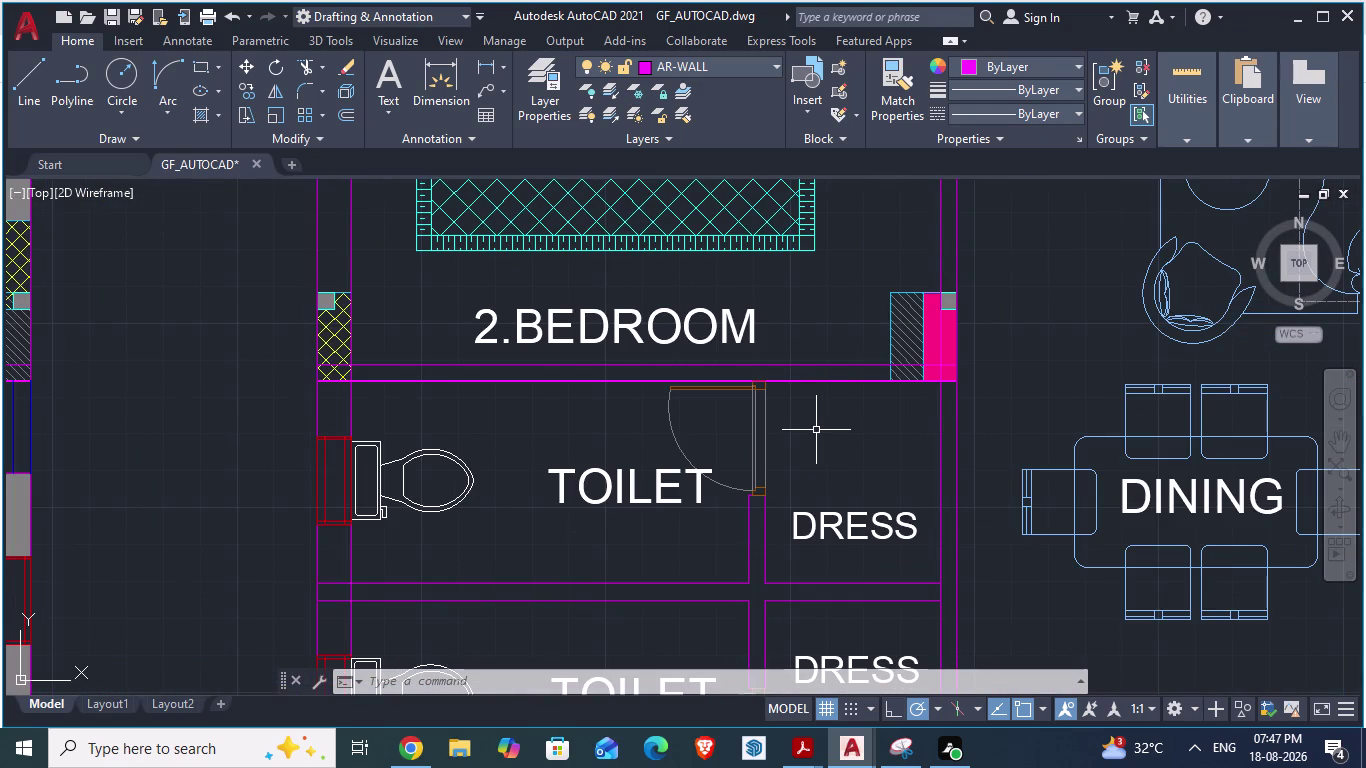
key(alt+Tab)
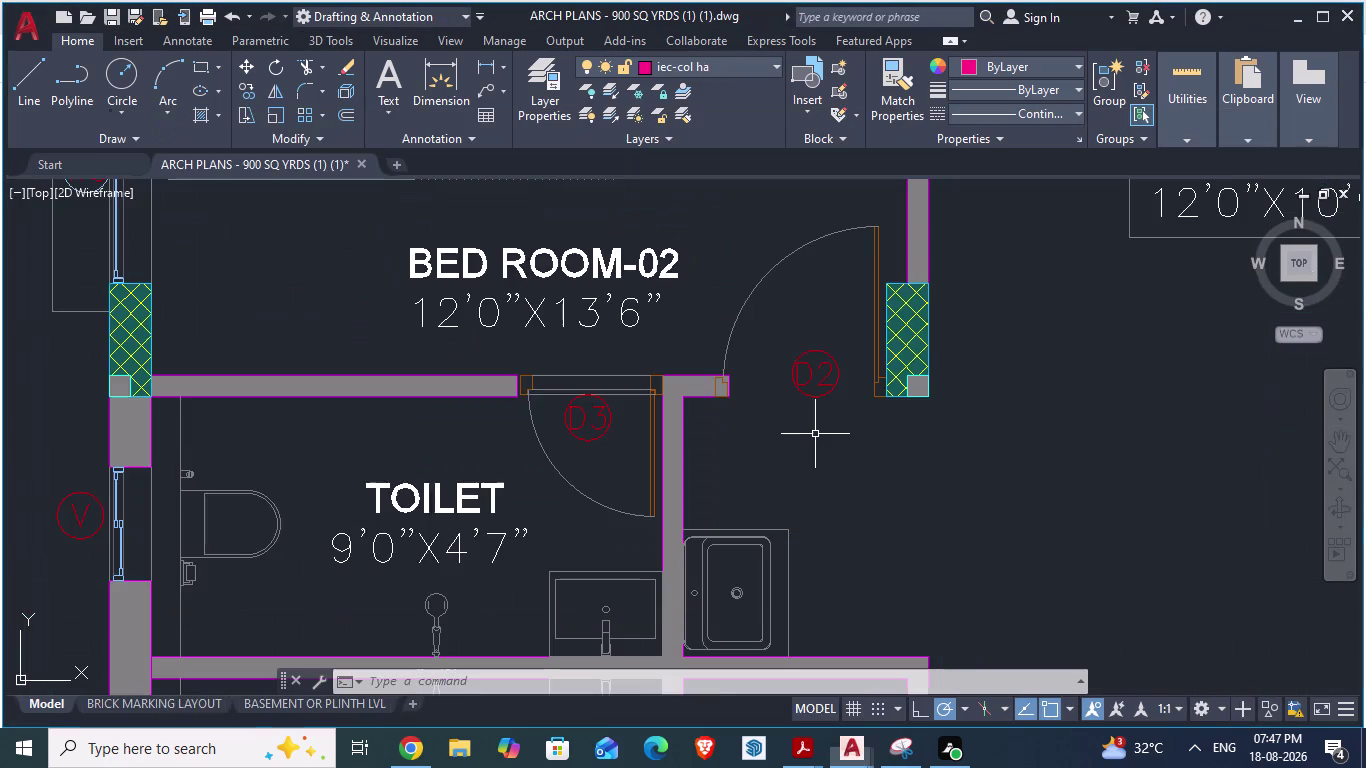
scroll(down, 3)
scroll(down, 3)
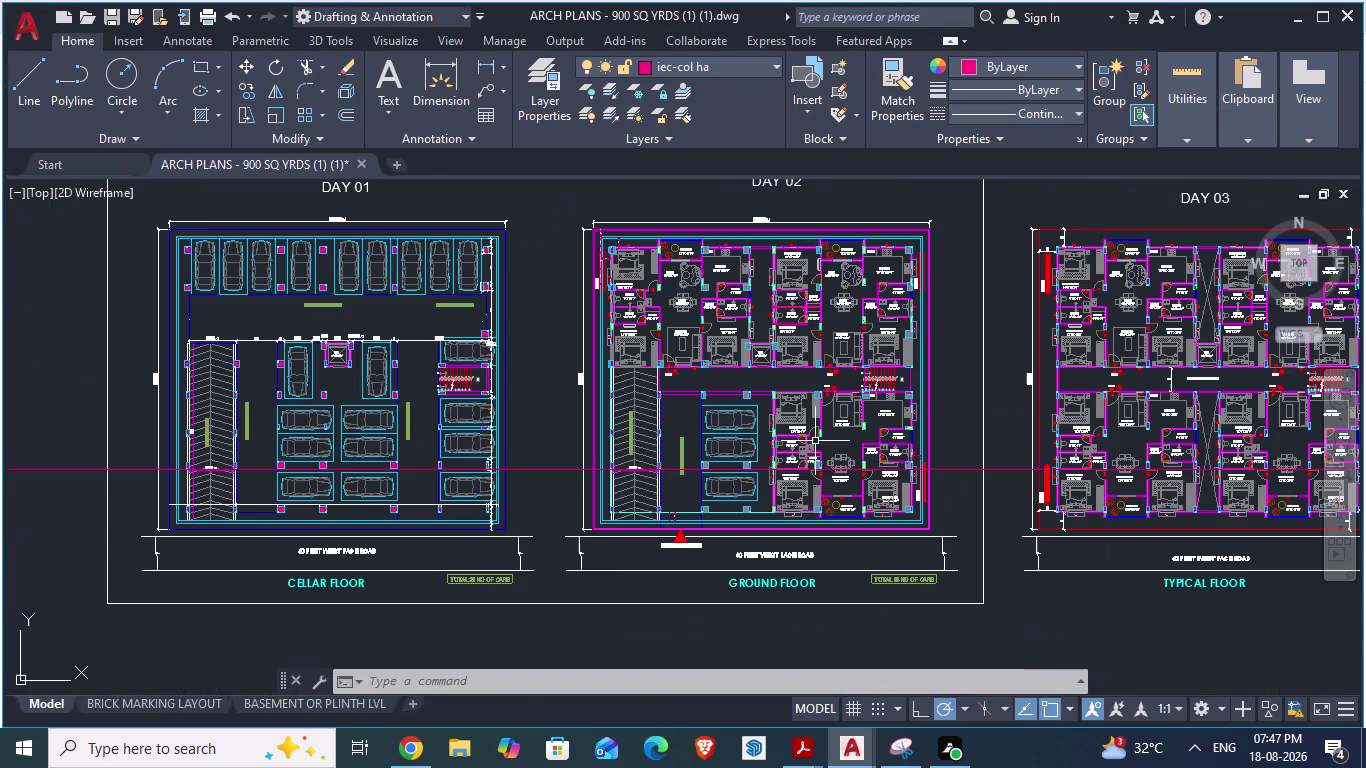
scroll(up, 3)
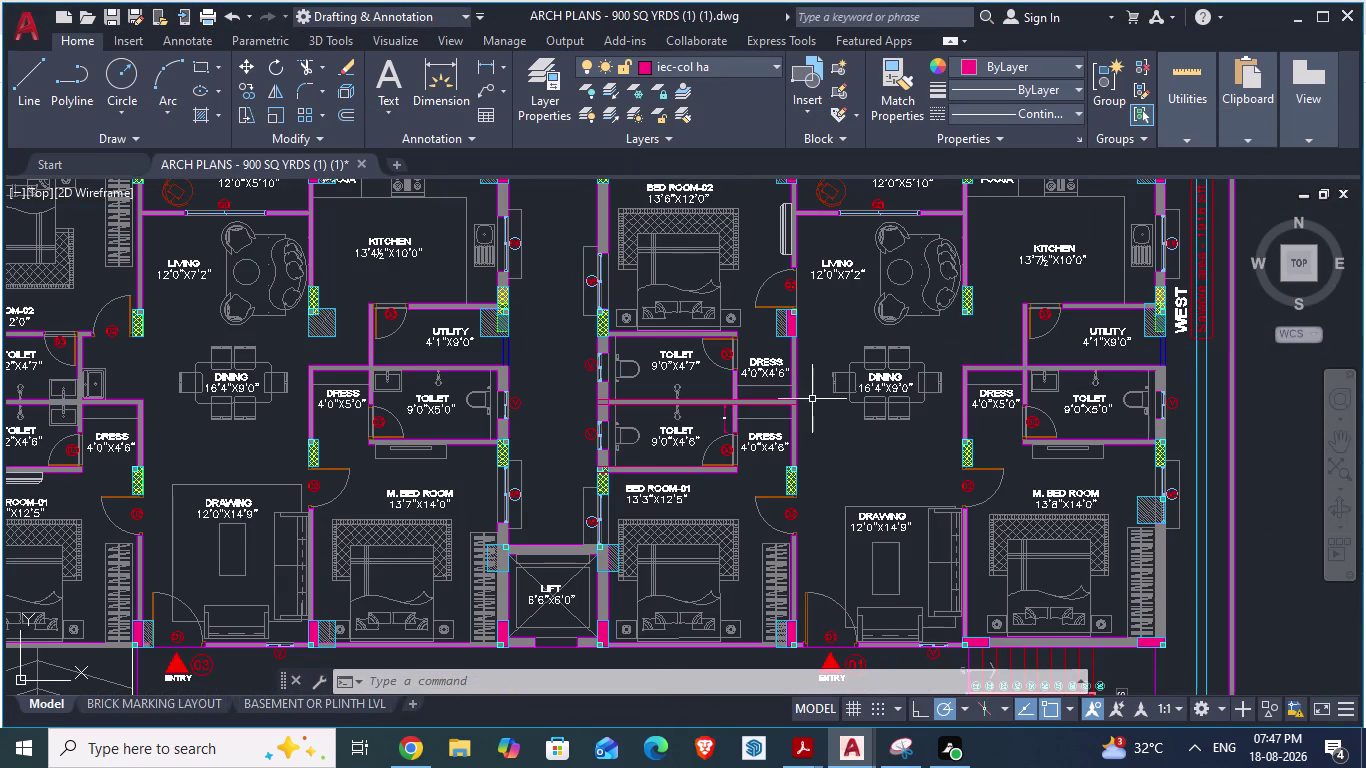
scroll(up, 3)
scroll(down, 3)
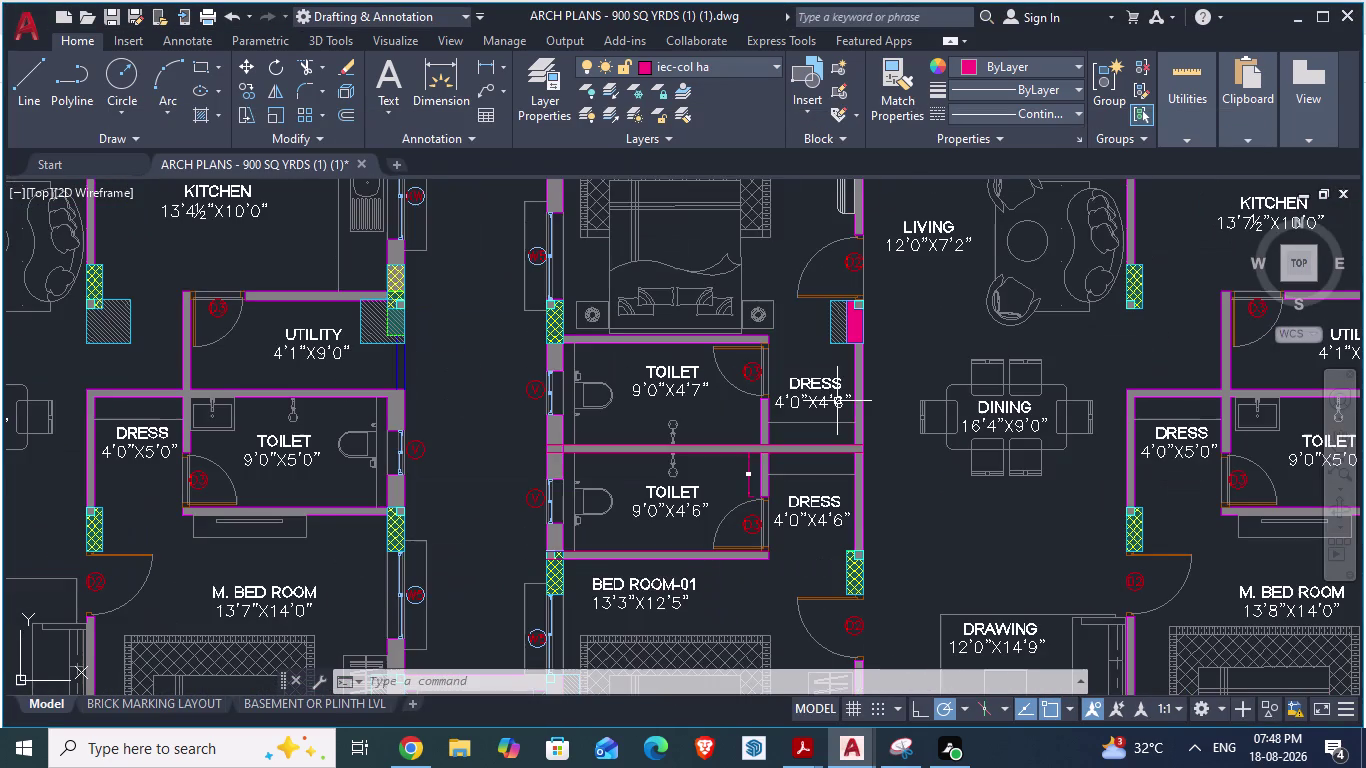
Back in GF_AUTOCAD, start a line in the toilet door area.
key(alt+Tab)
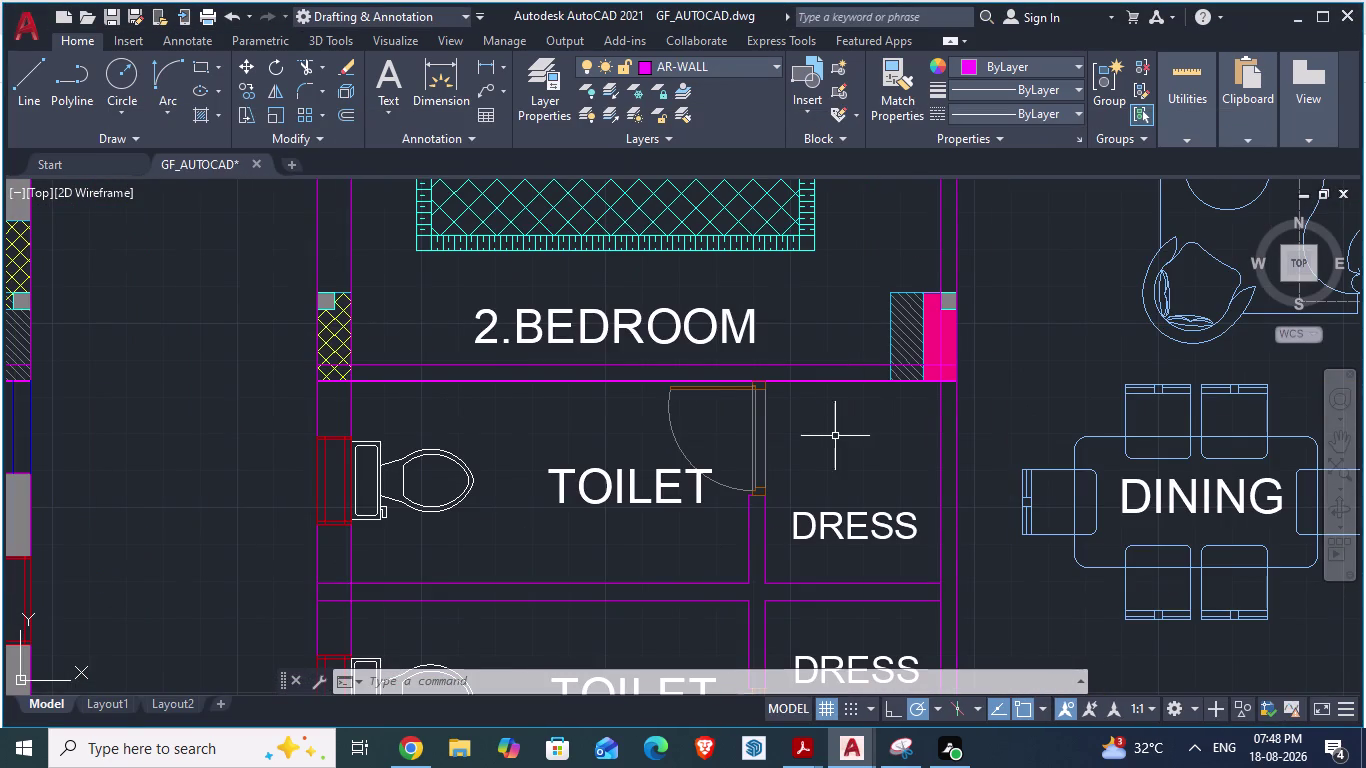
scroll(up, 3)
key(l)
key(Return)
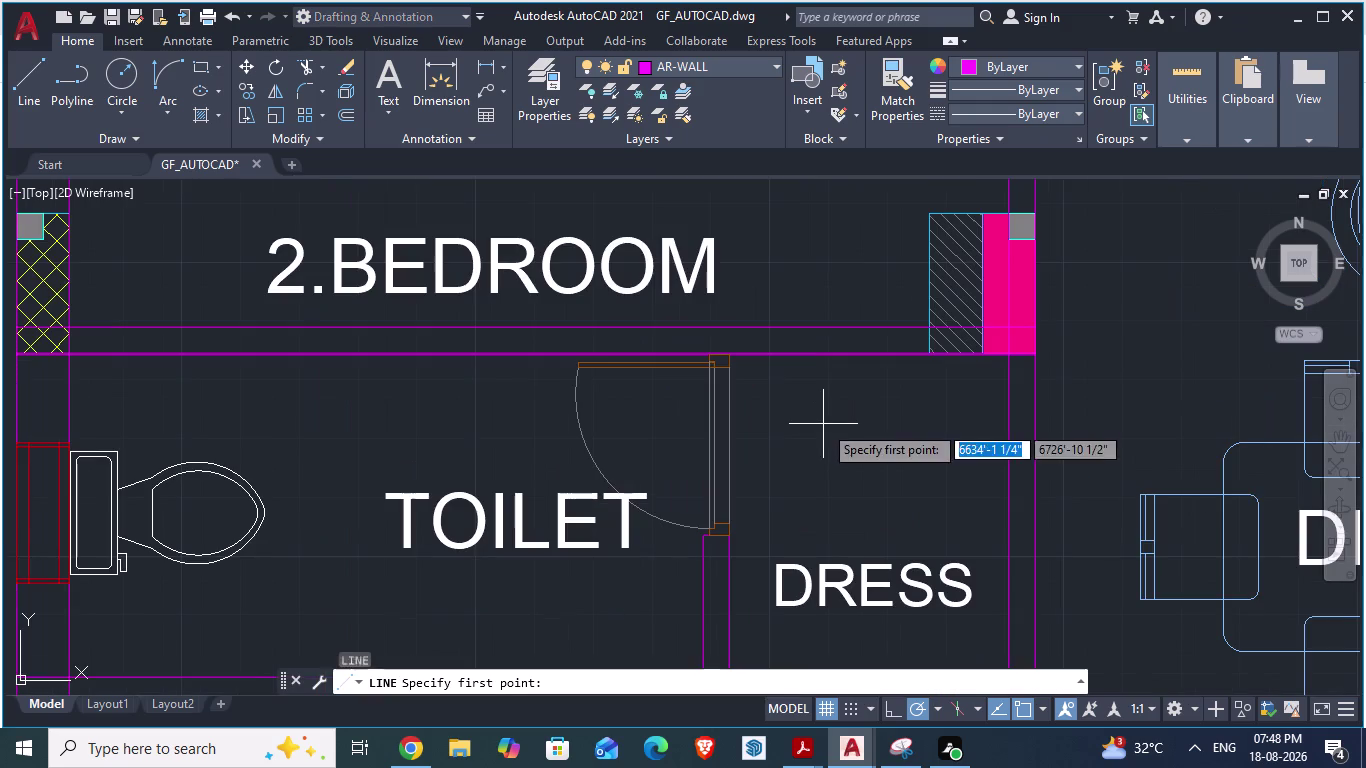
Draw a guide line across the wall thickness at the toilet door corner.
scroll(up, 3)
scroll(up, 3)
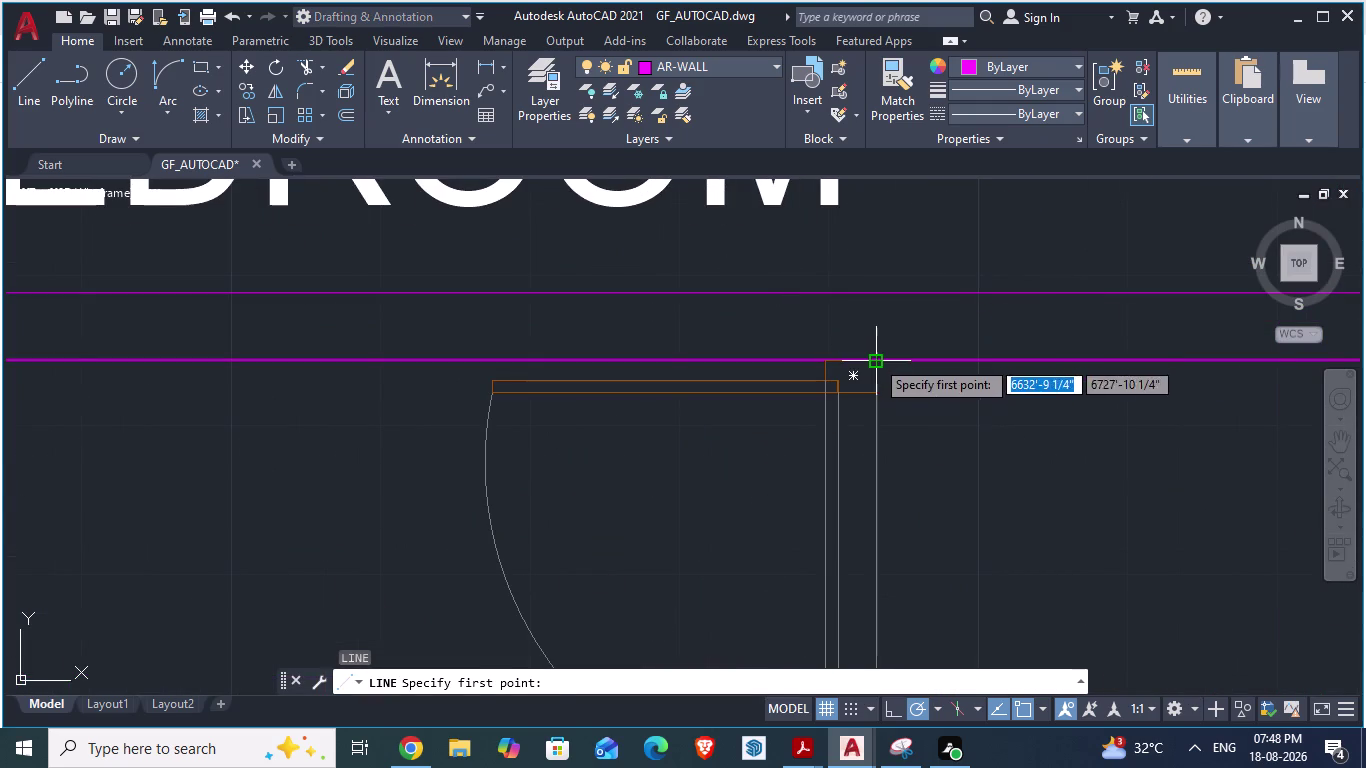
click(875, 359)
click(872, 273)
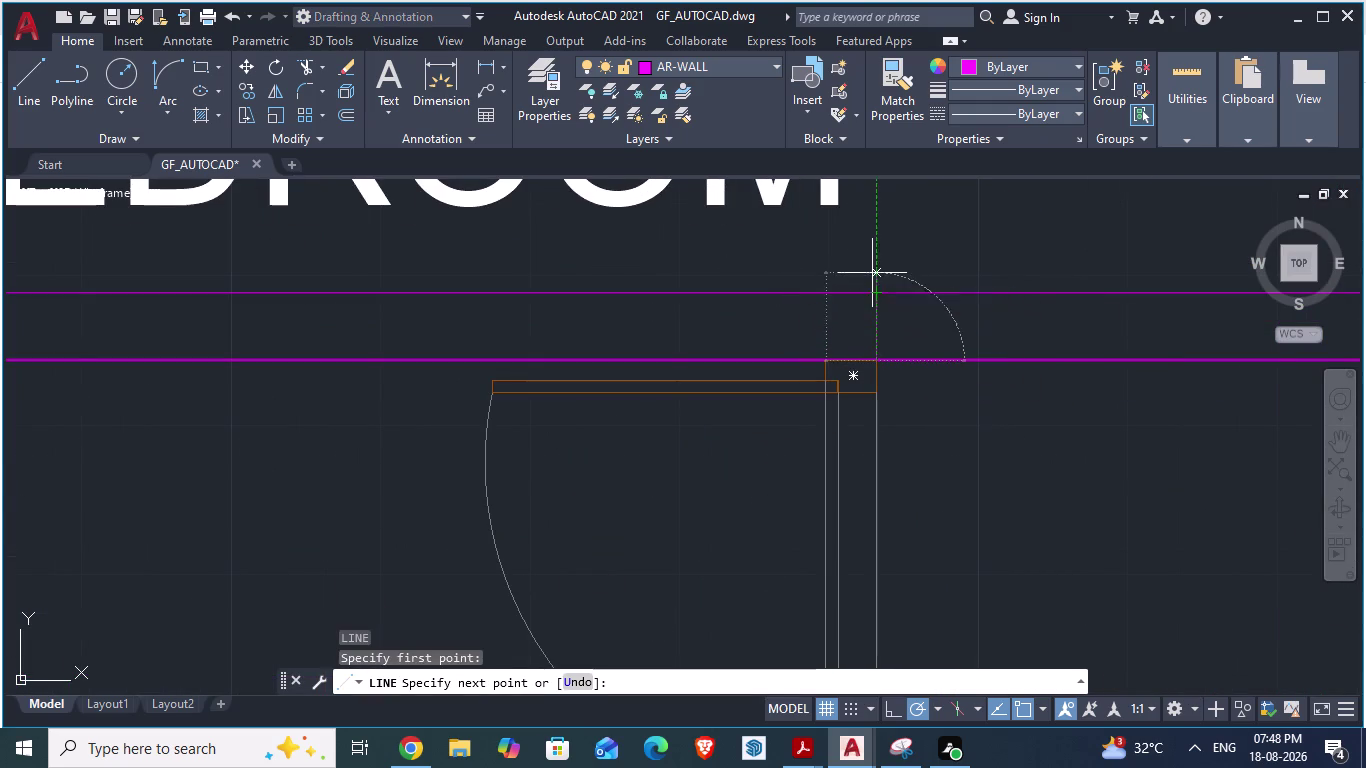
key(Return)
scroll(down, 3)
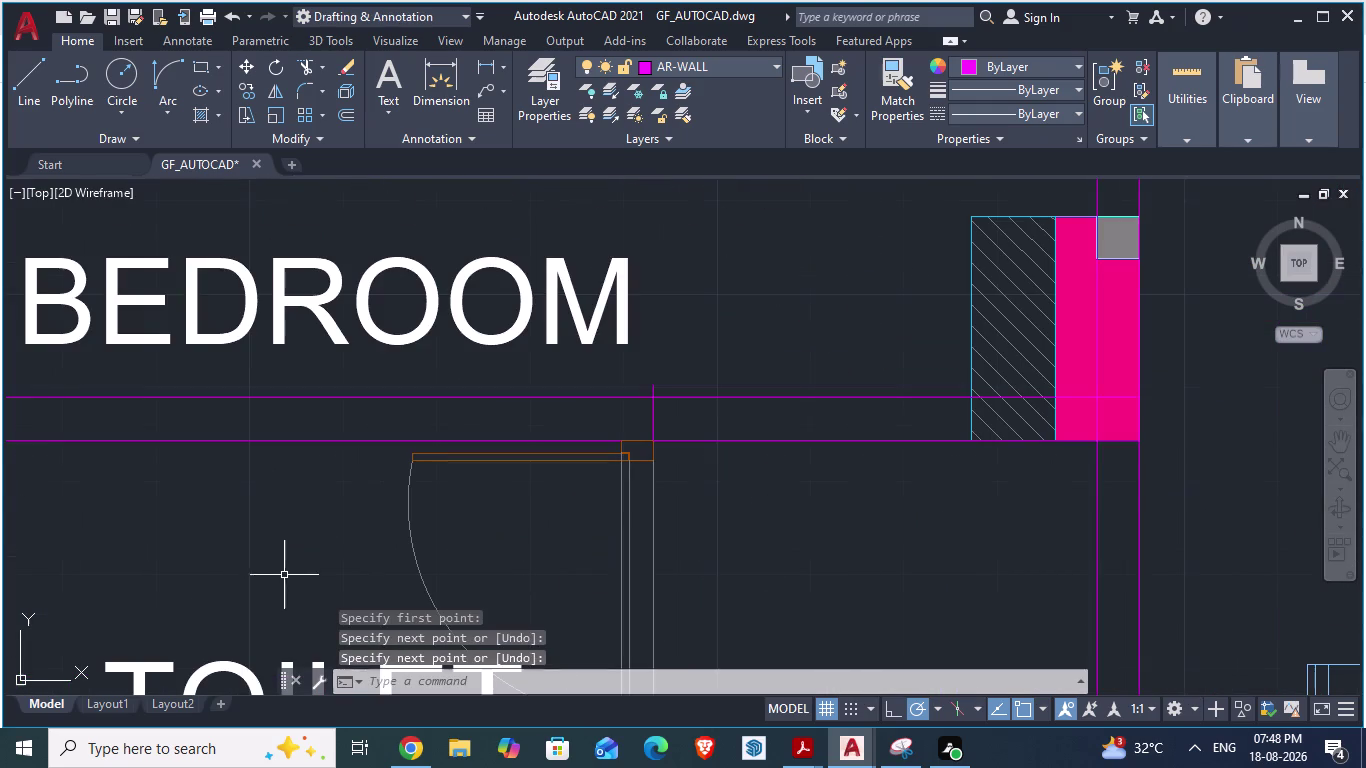
Trim the wall line segments inside the toilet door opening.
text(TR)
key(Return)
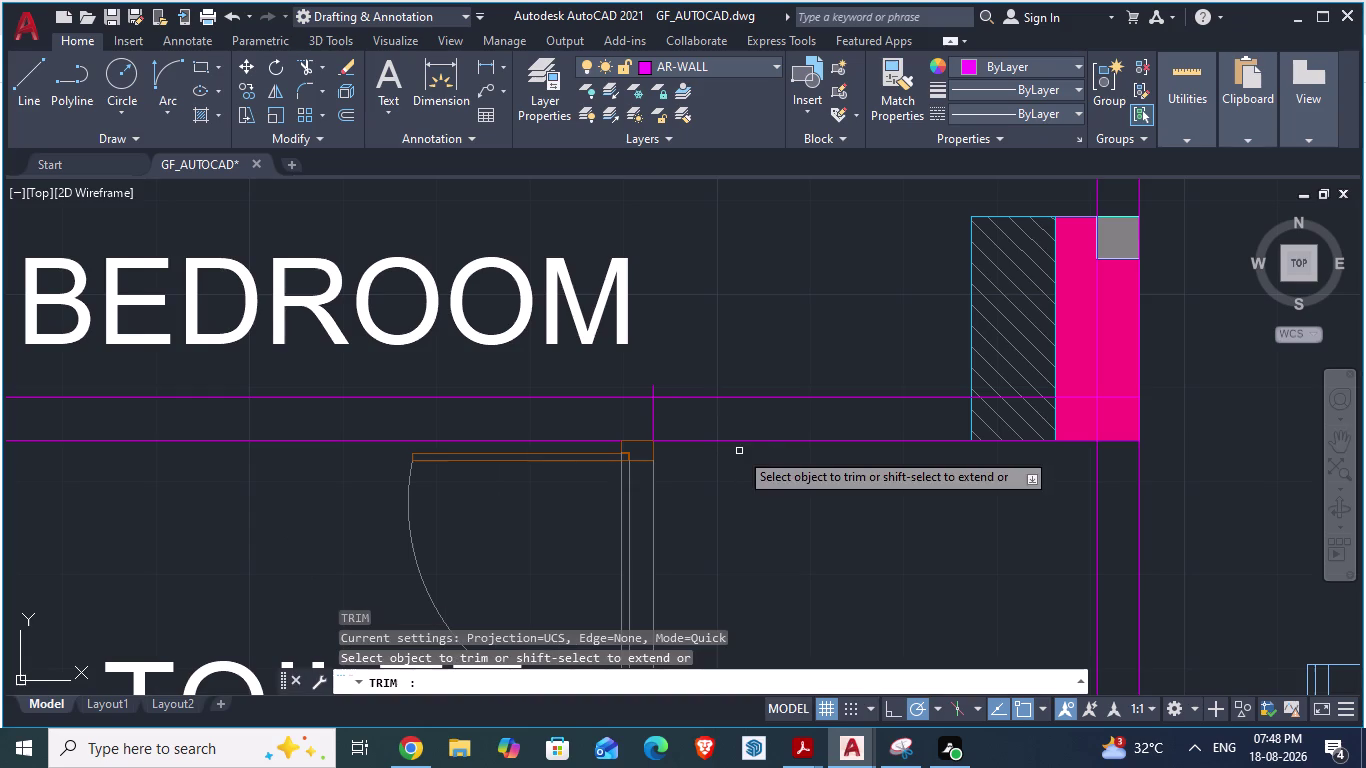
key(alt+Tab)
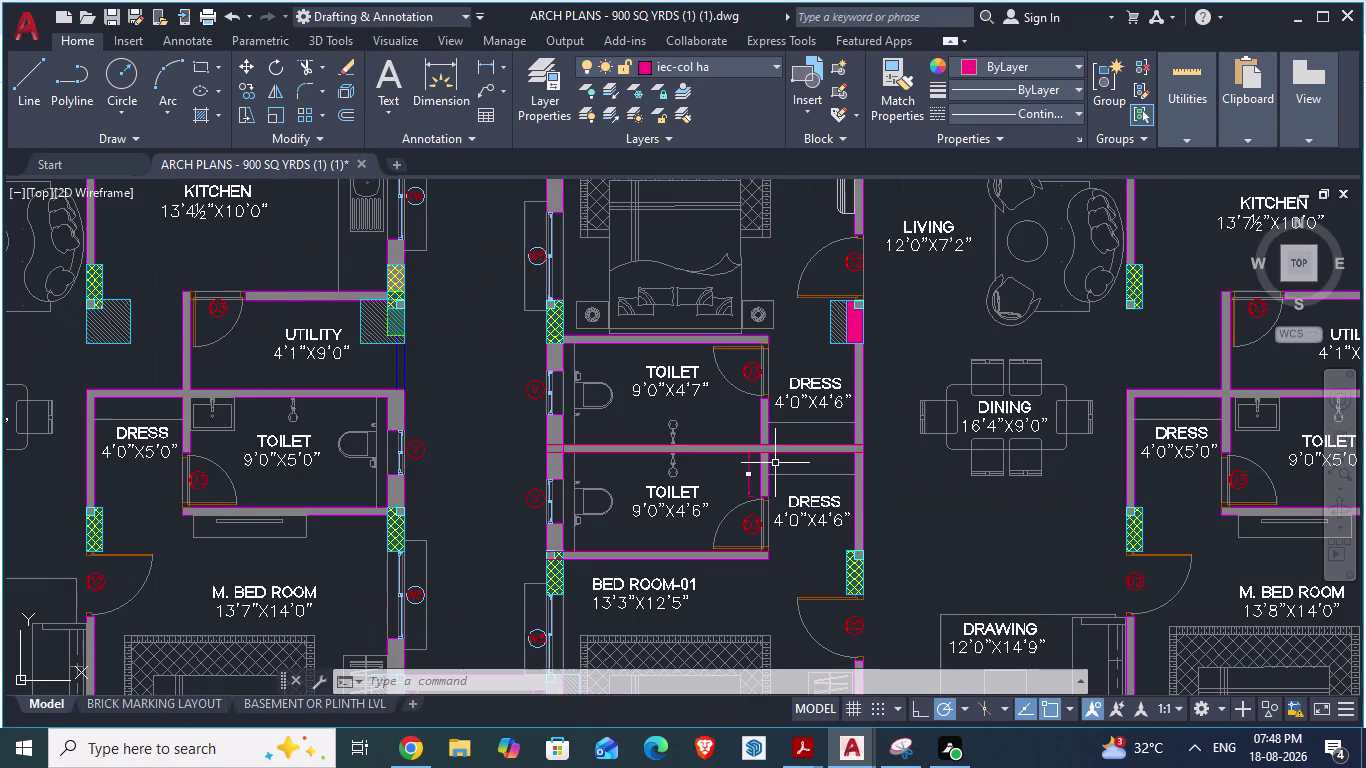
key(alt+Tab)
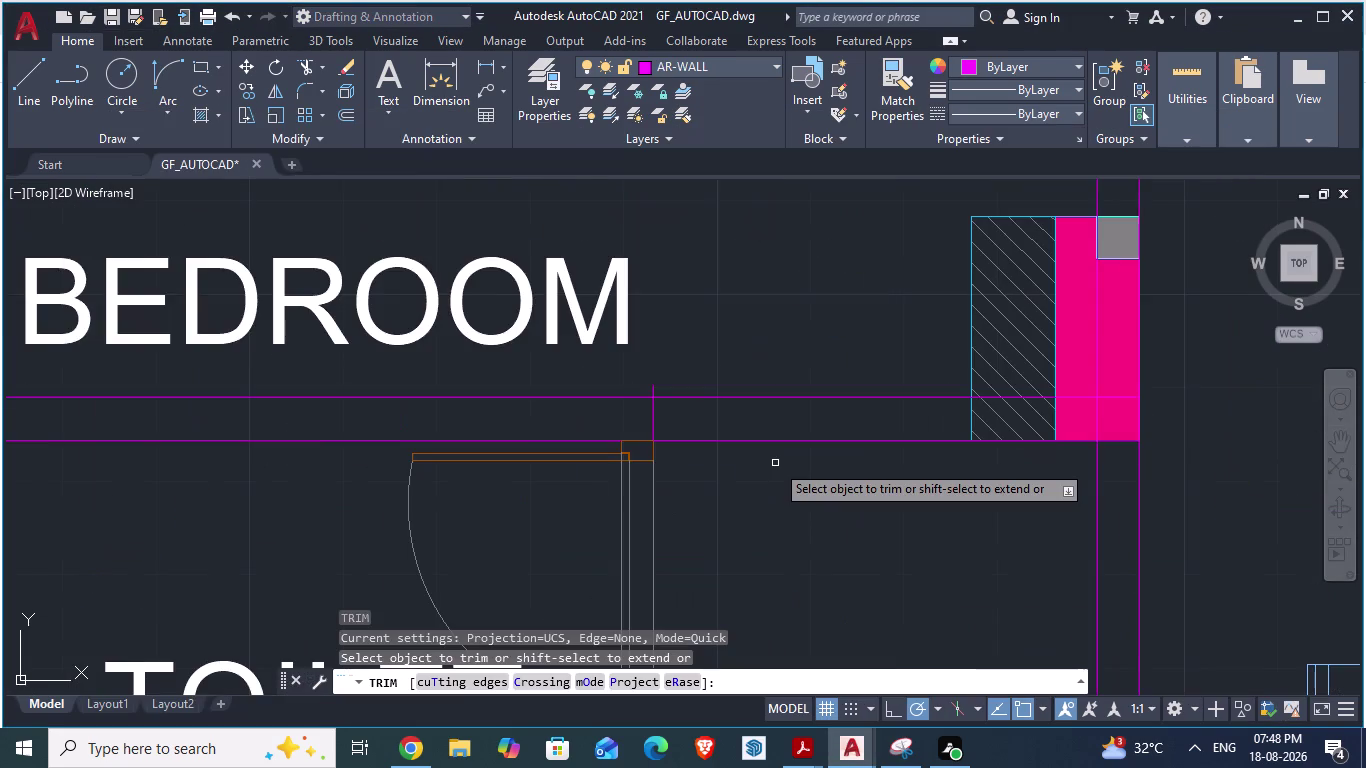
scroll(down, 3)
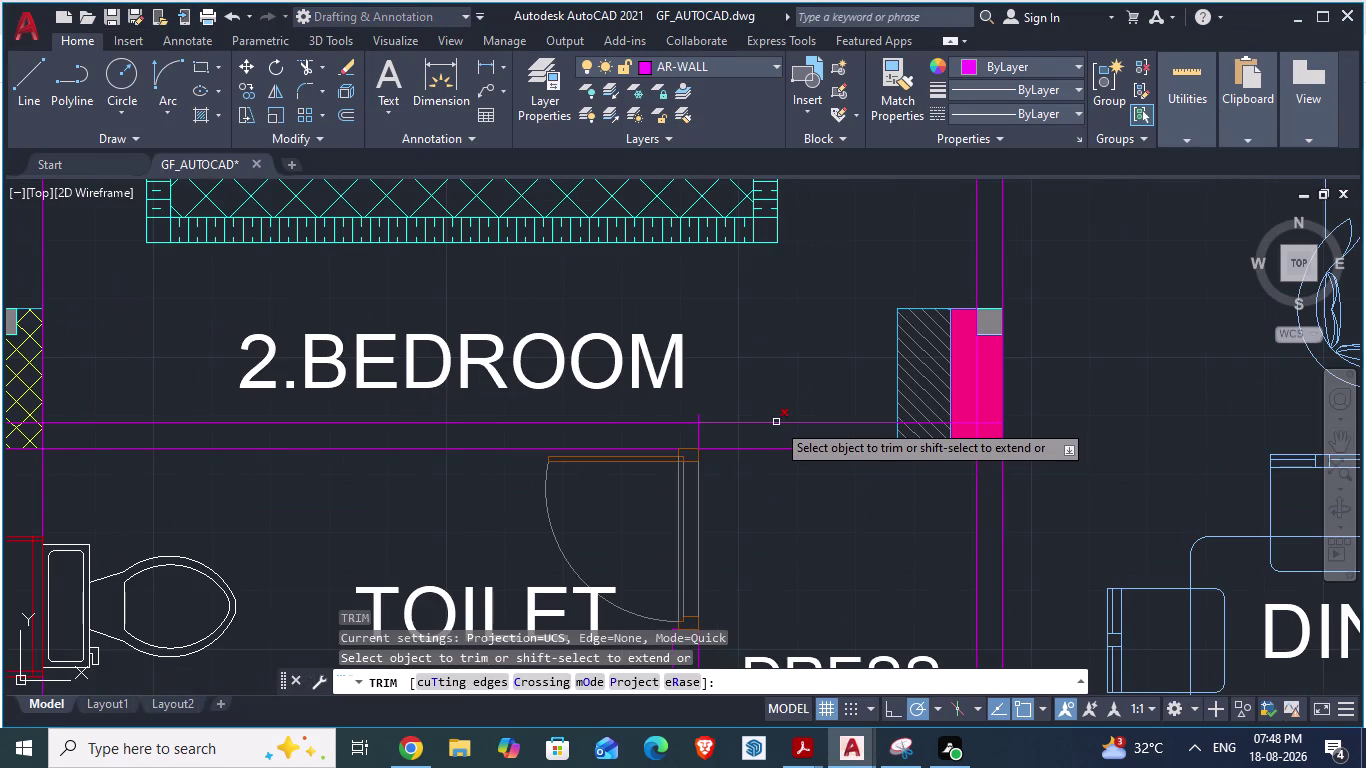
click(767, 423)
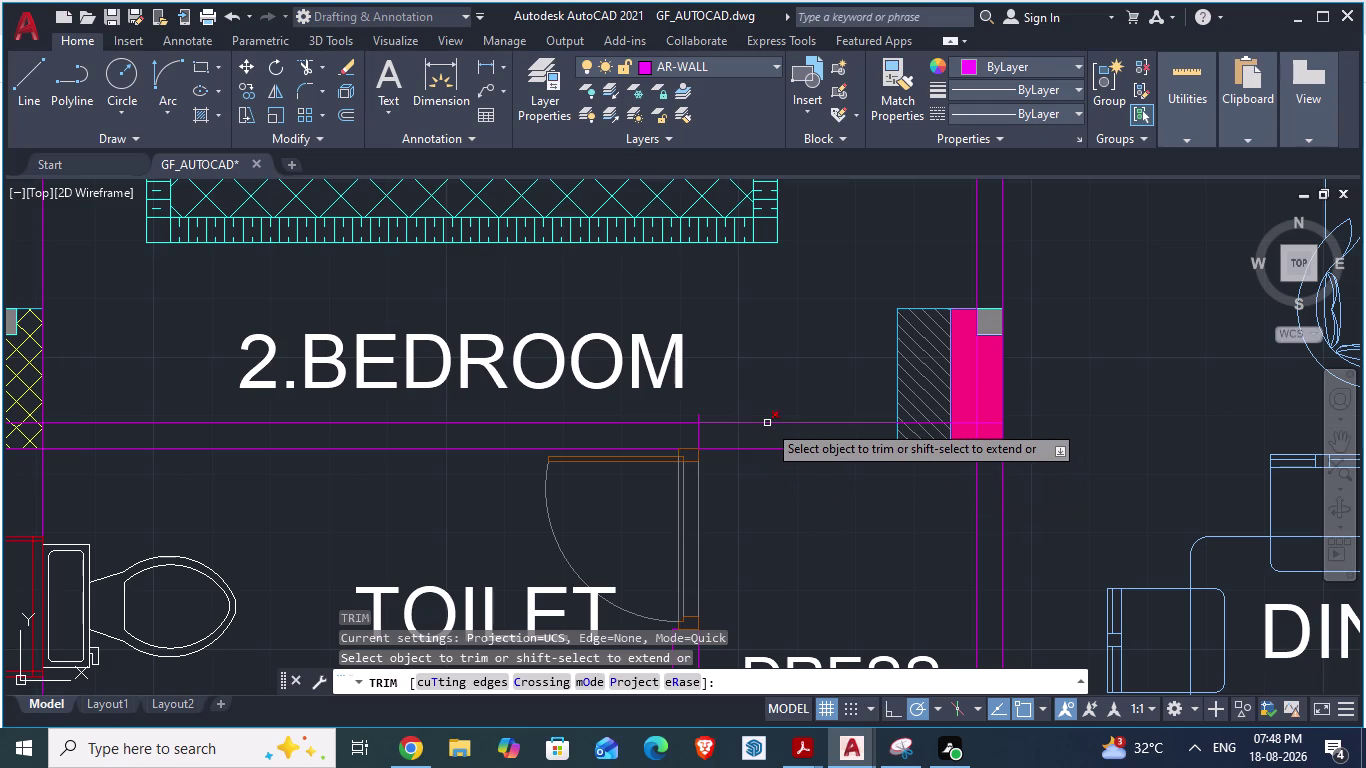
triple_click(768, 448)
click(768, 448)
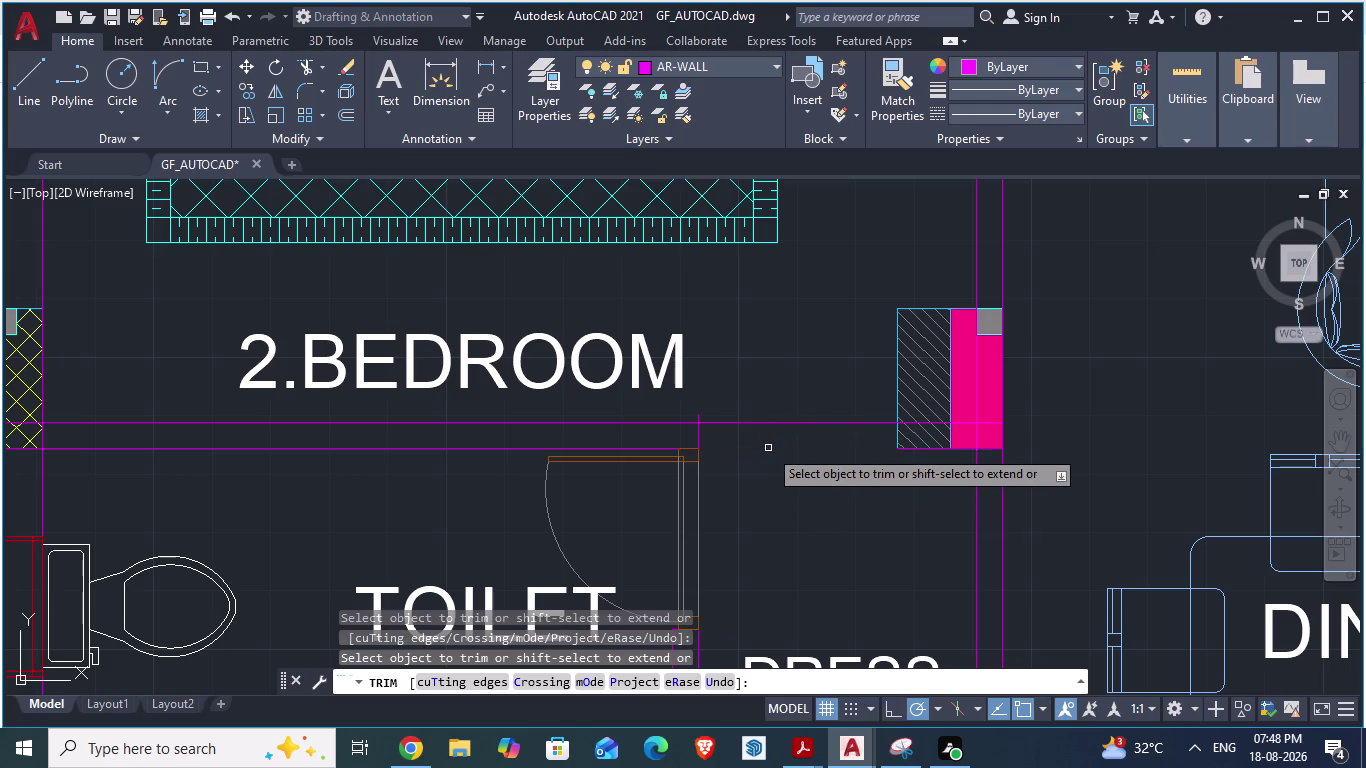
key(Escape)
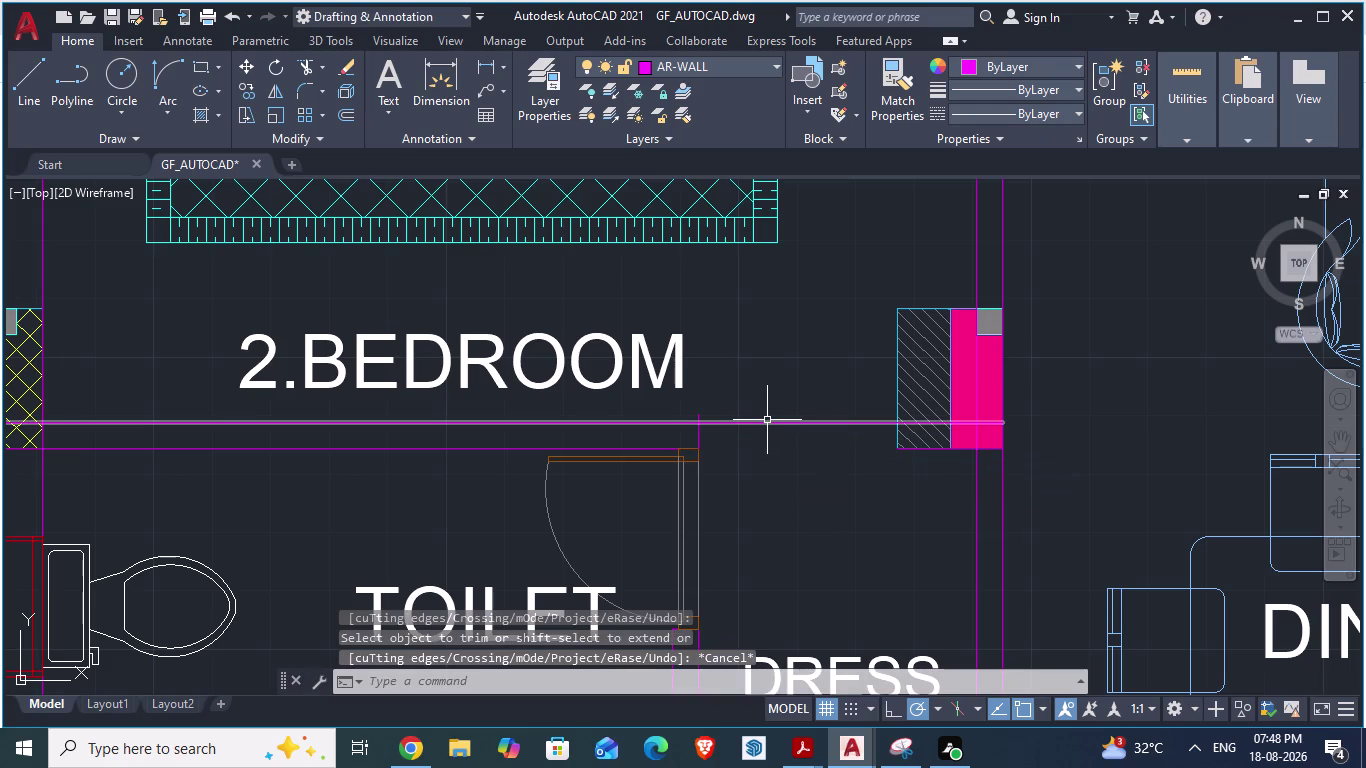
Trim the remaining wall lines crossing the opening.
text(TR)
key(Return)
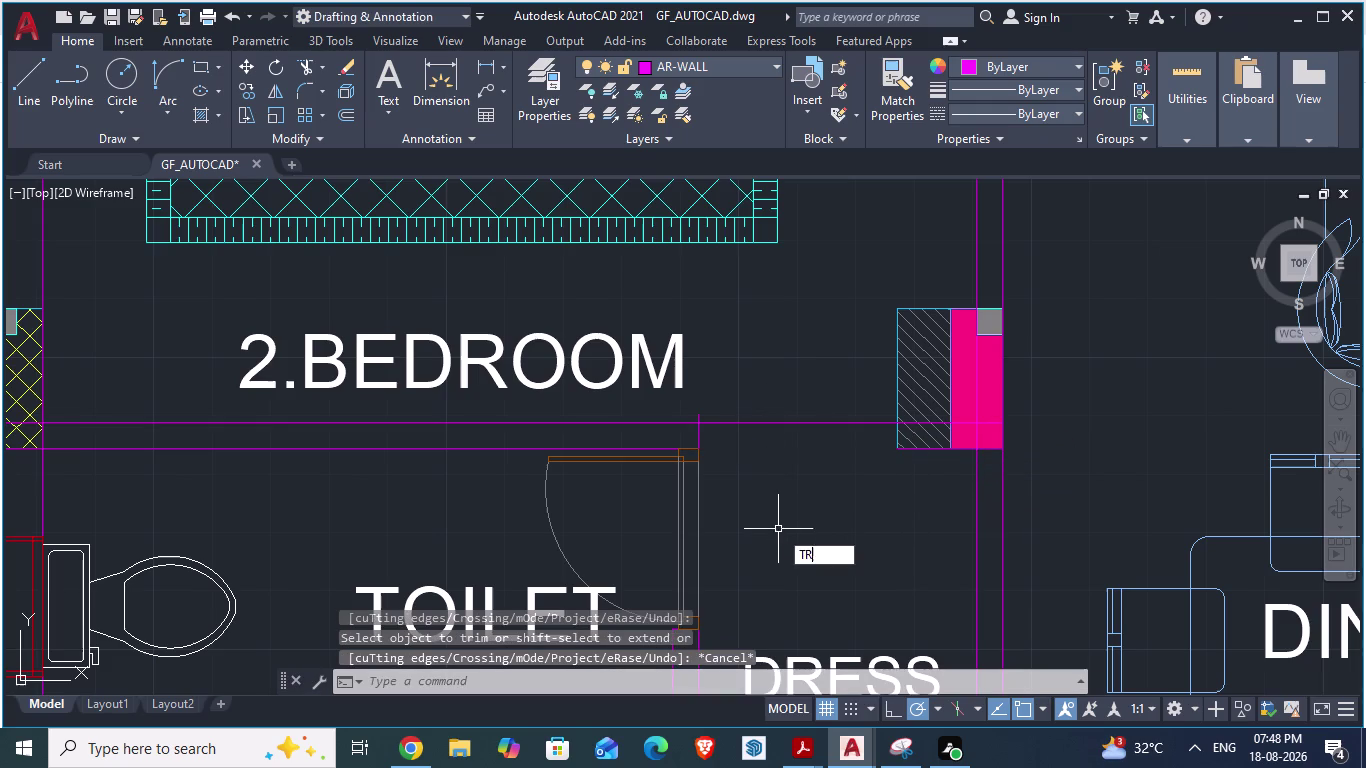
triple_click(793, 424)
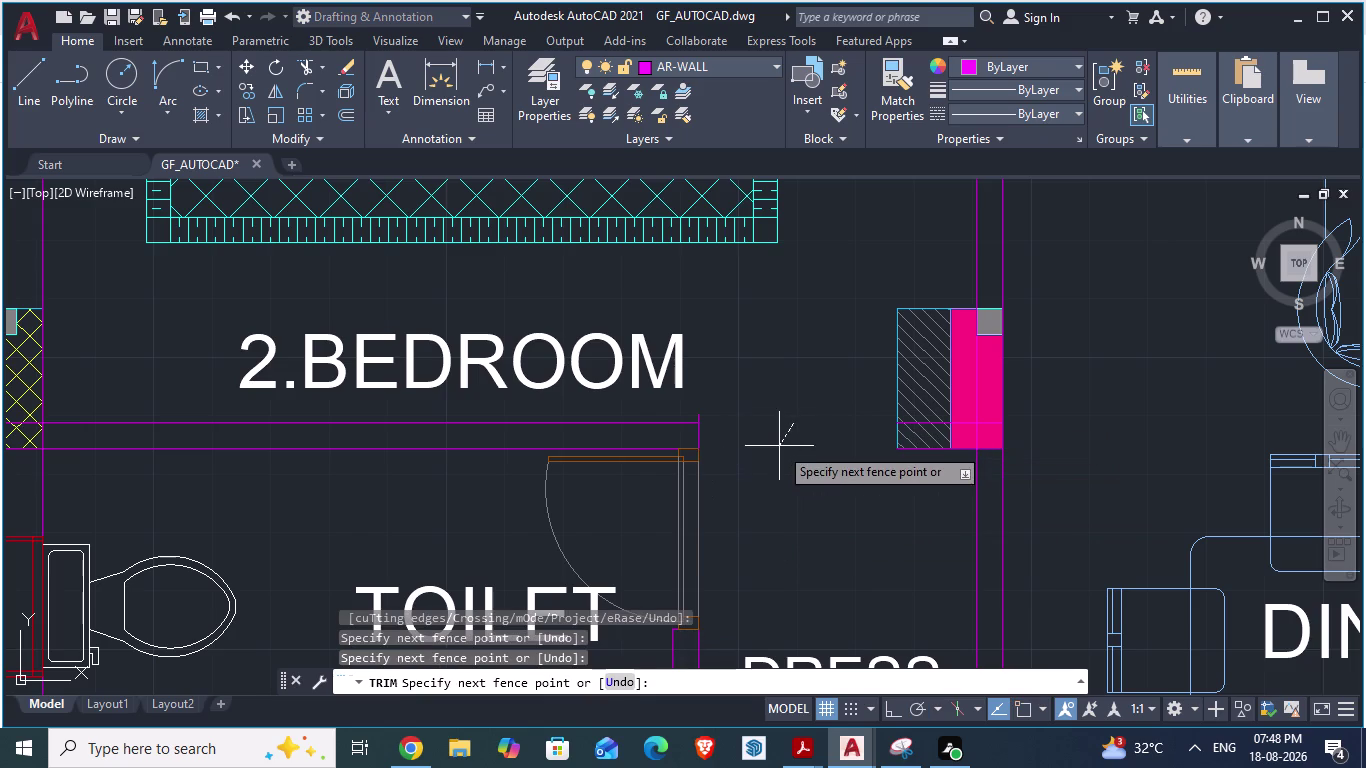
key(Escape)
scroll(up, 3)
scroll(down, 3)
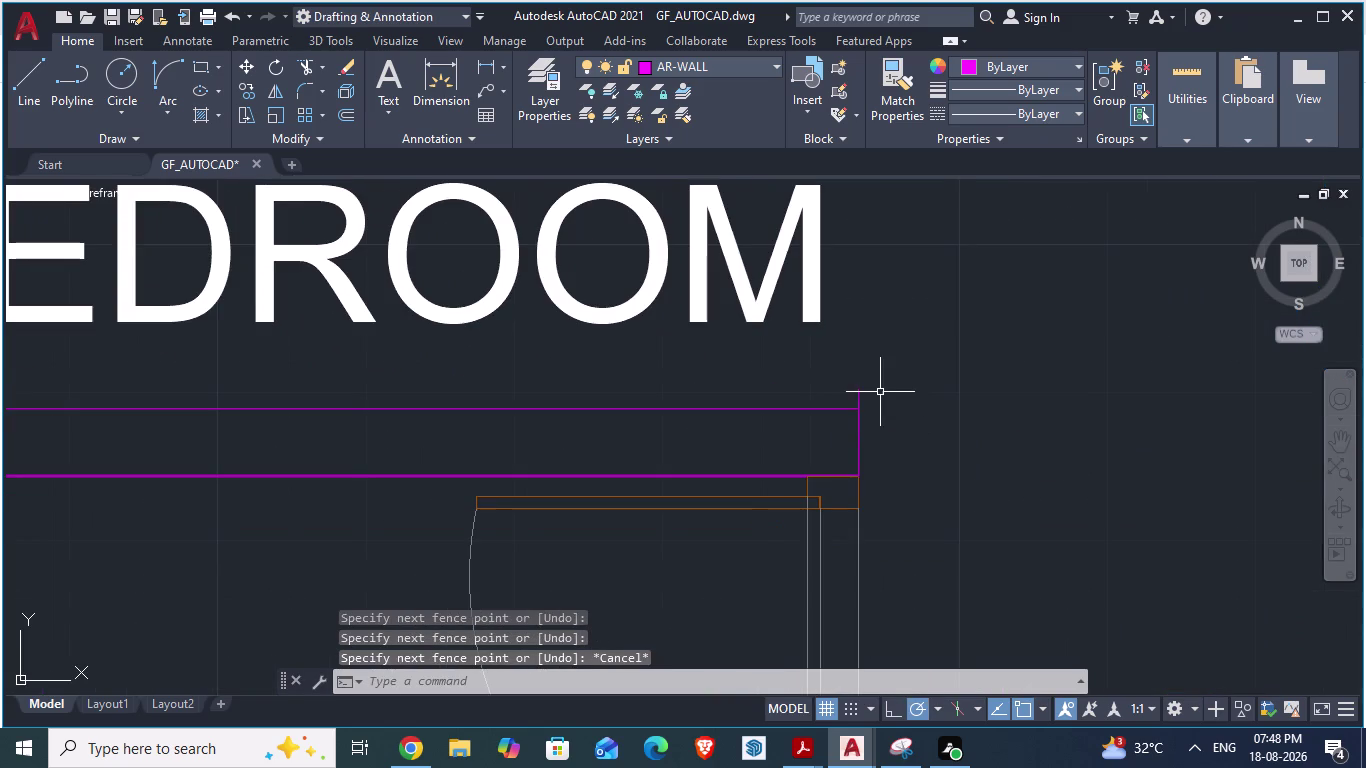
Trim the leftover stubs above the wall, save, and switch to ARCH PLANS.
text(TR)
key(Return)
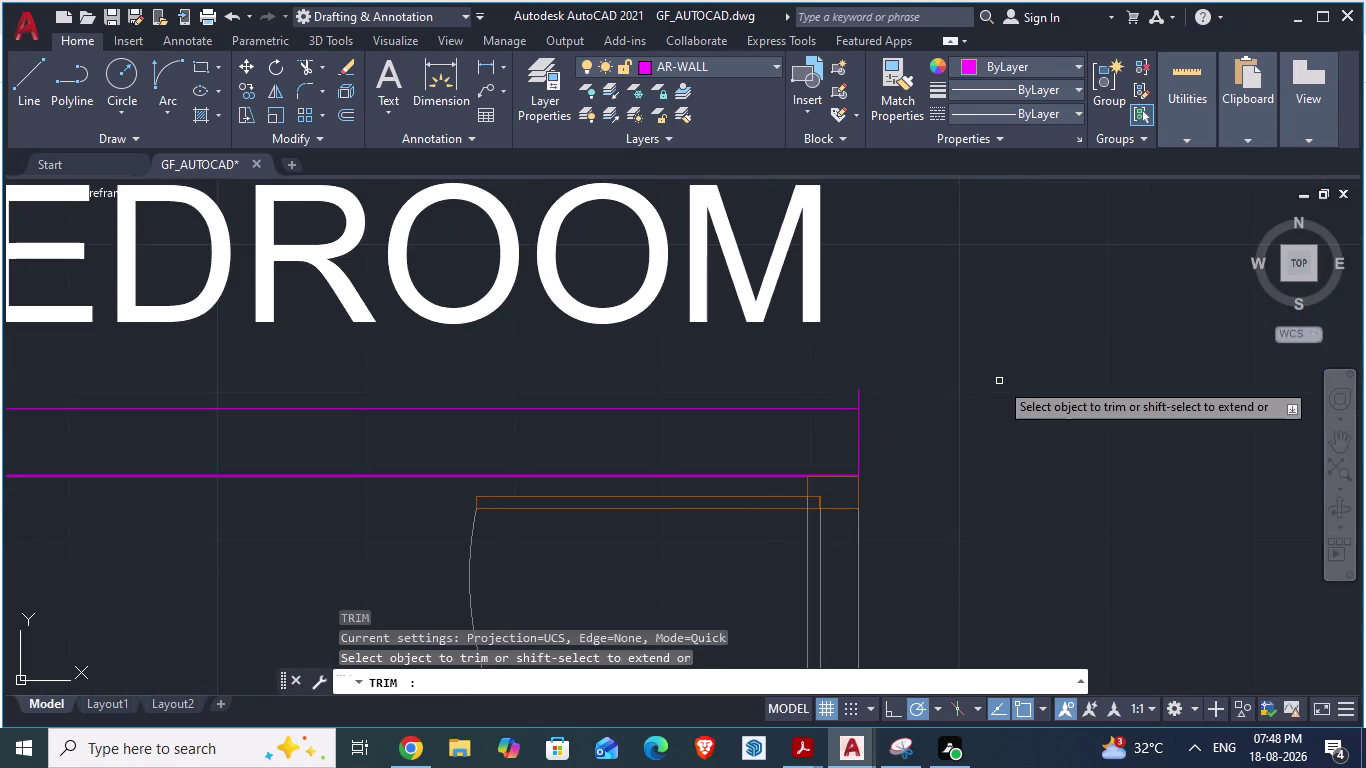
click(862, 395)
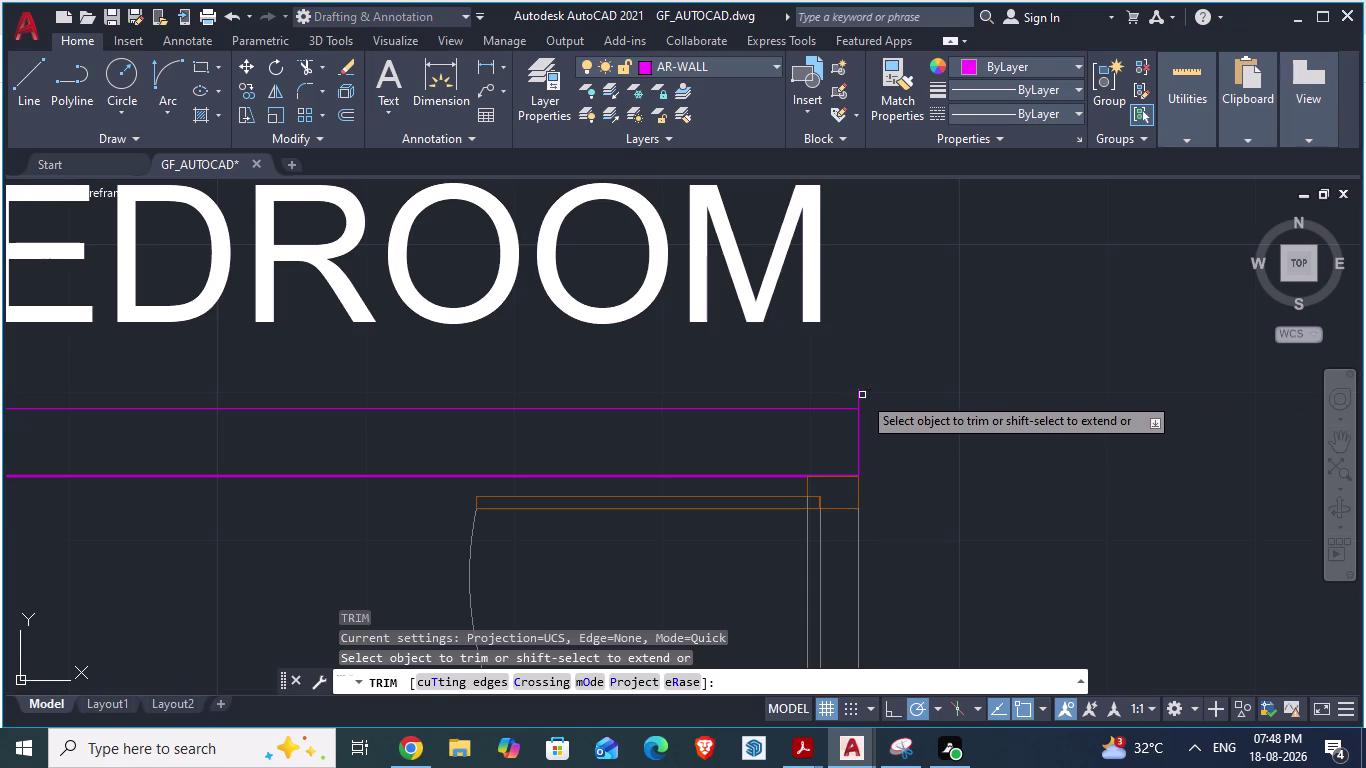
key(Escape)
scroll(up, 3)
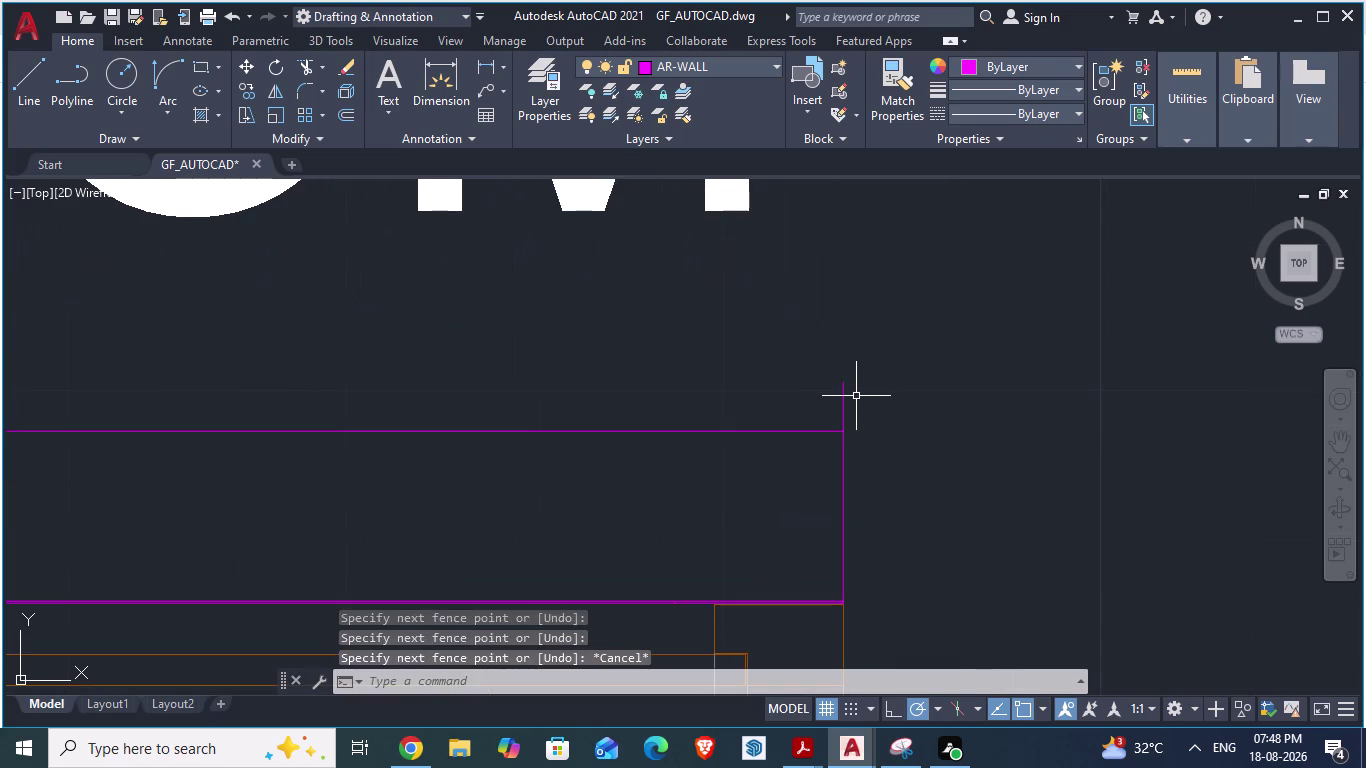
key(space)
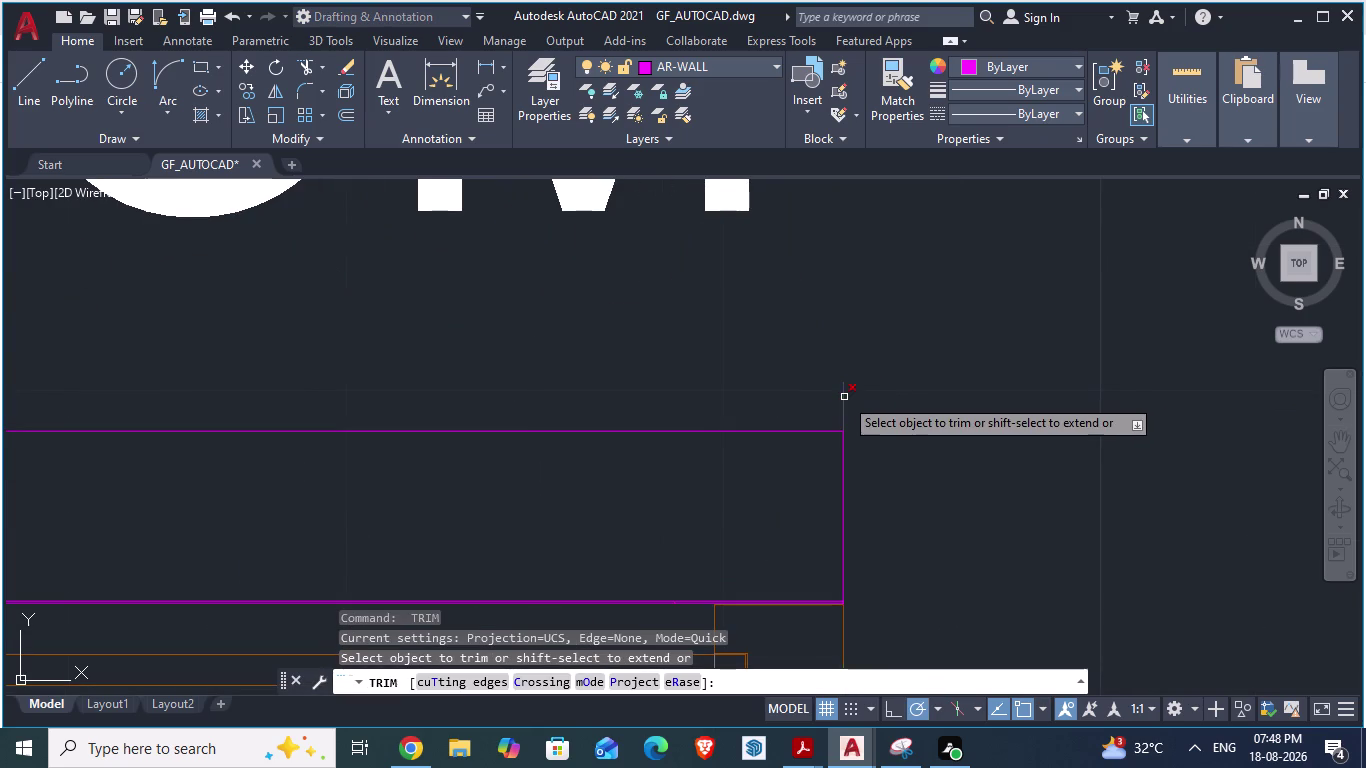
click(844, 397)
key(ctrl+s)
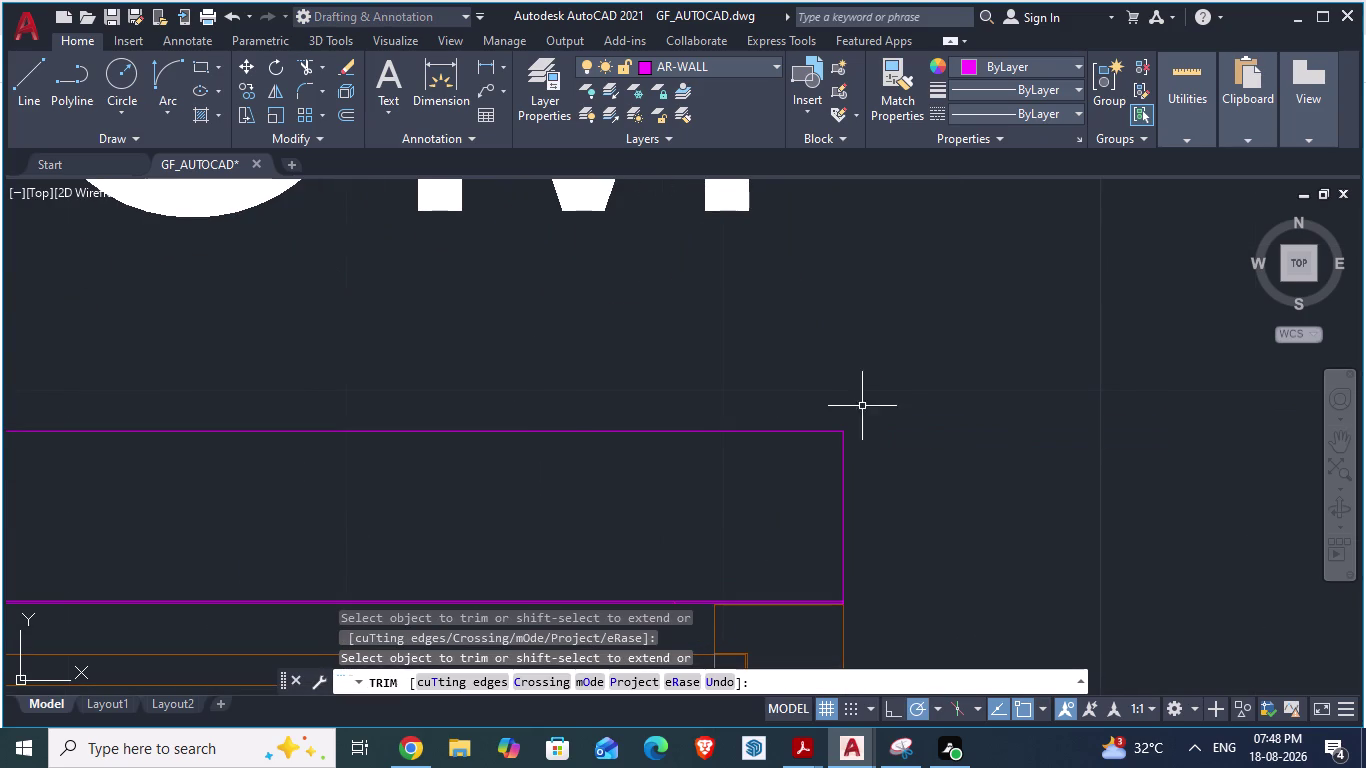
key(alt+Tab)
scroll(down, 3)
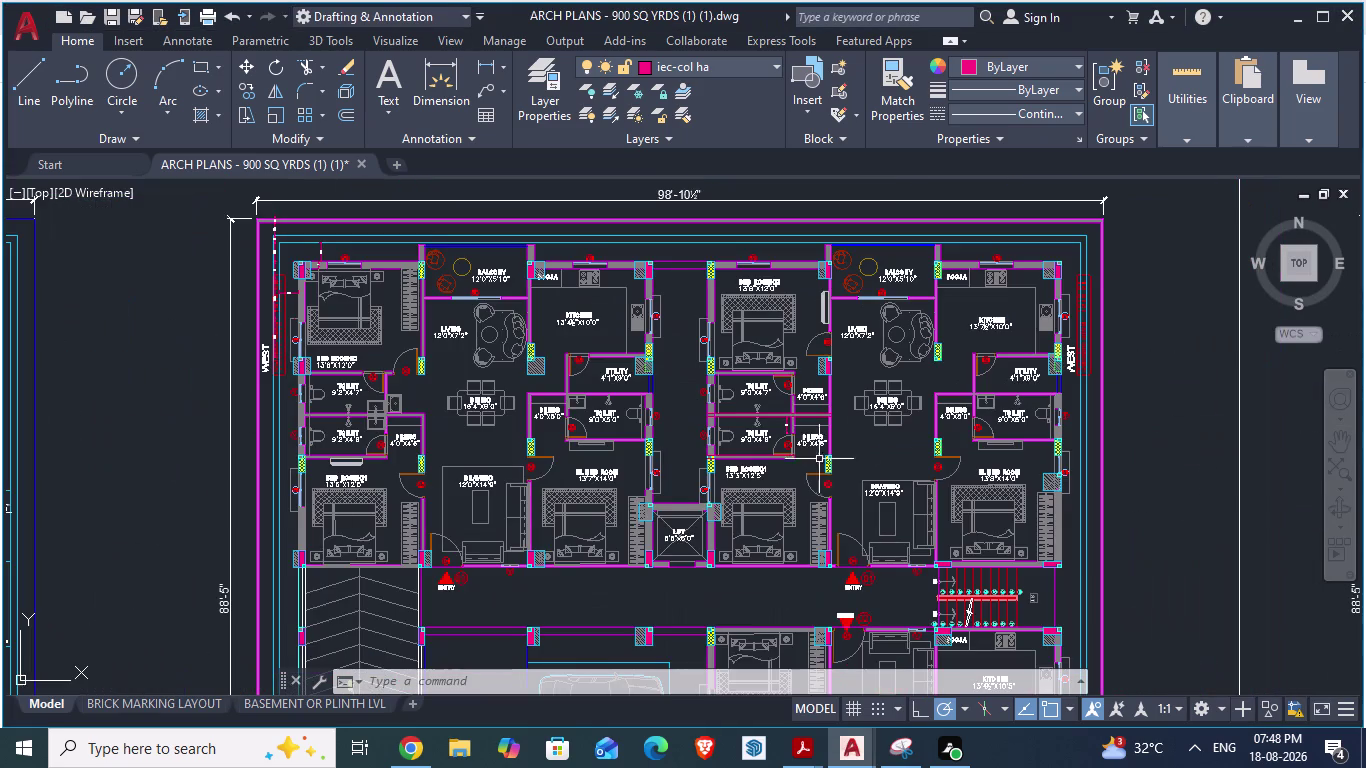
scroll(up, 3)
key(alt+Tab)
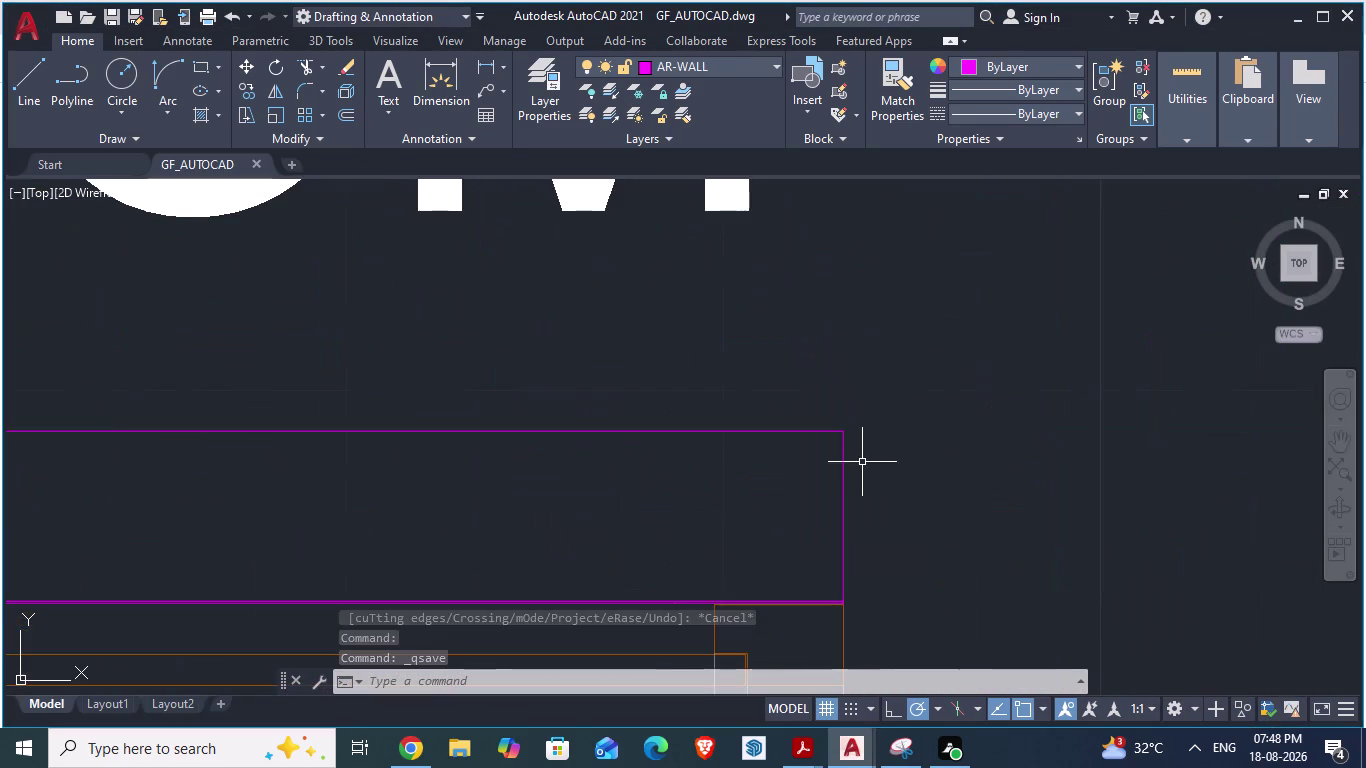
scroll(down, 3)
scroll(down, 3)
key(alt+Tab)
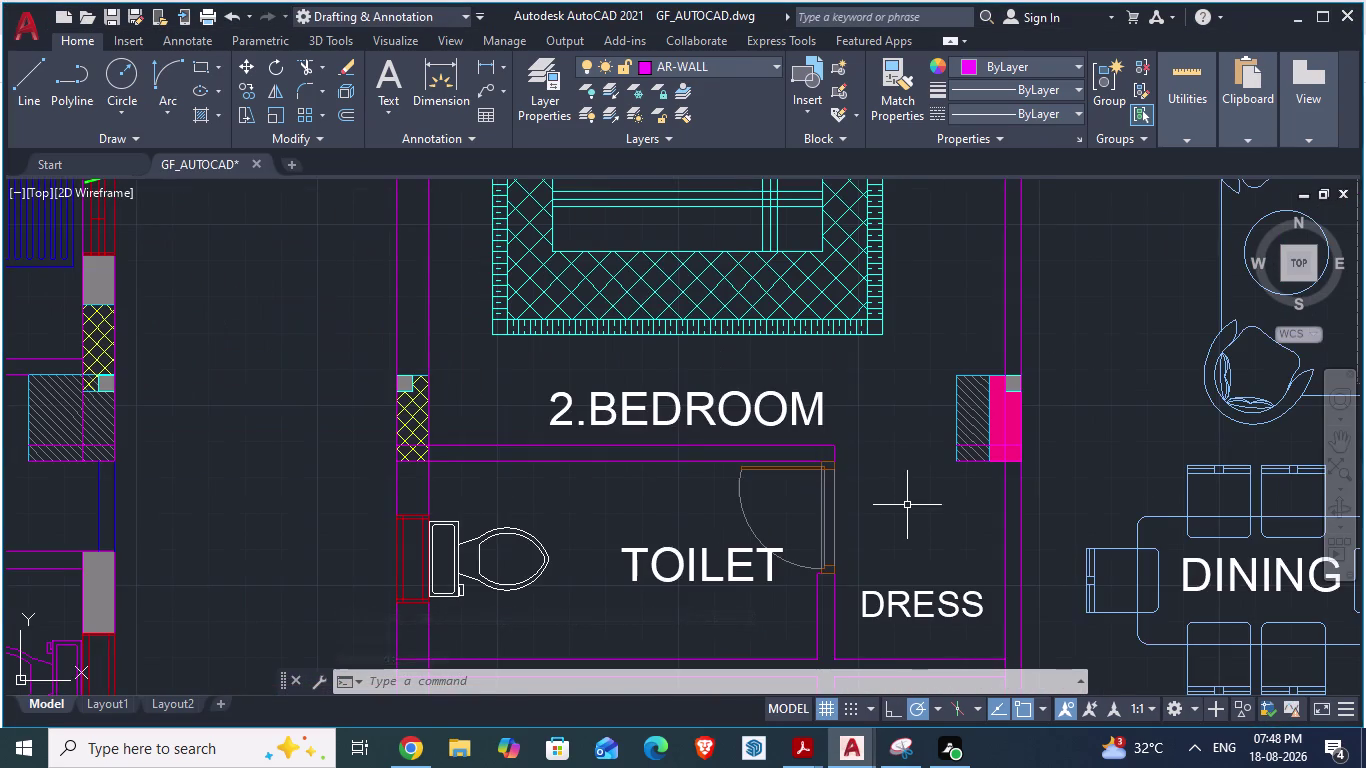
key(alt+Tab)
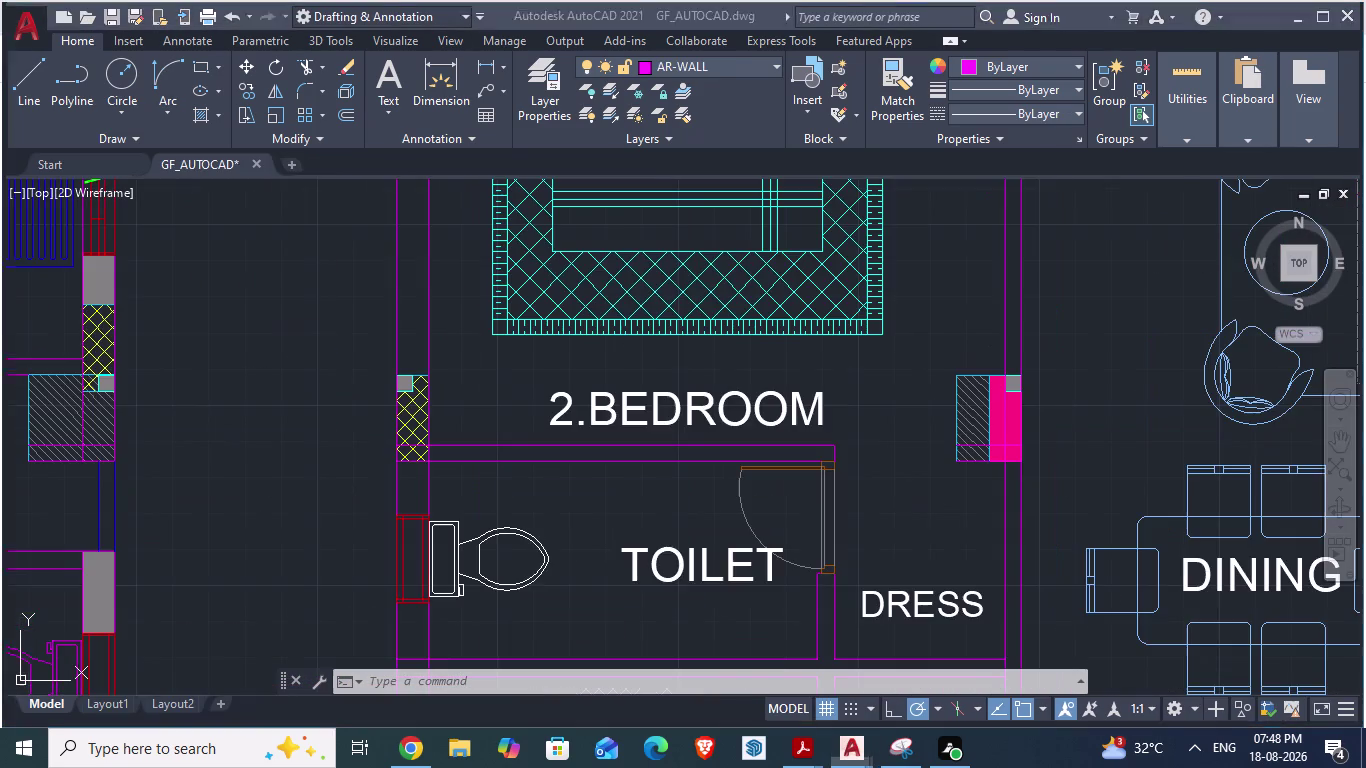
scroll(down, 3)
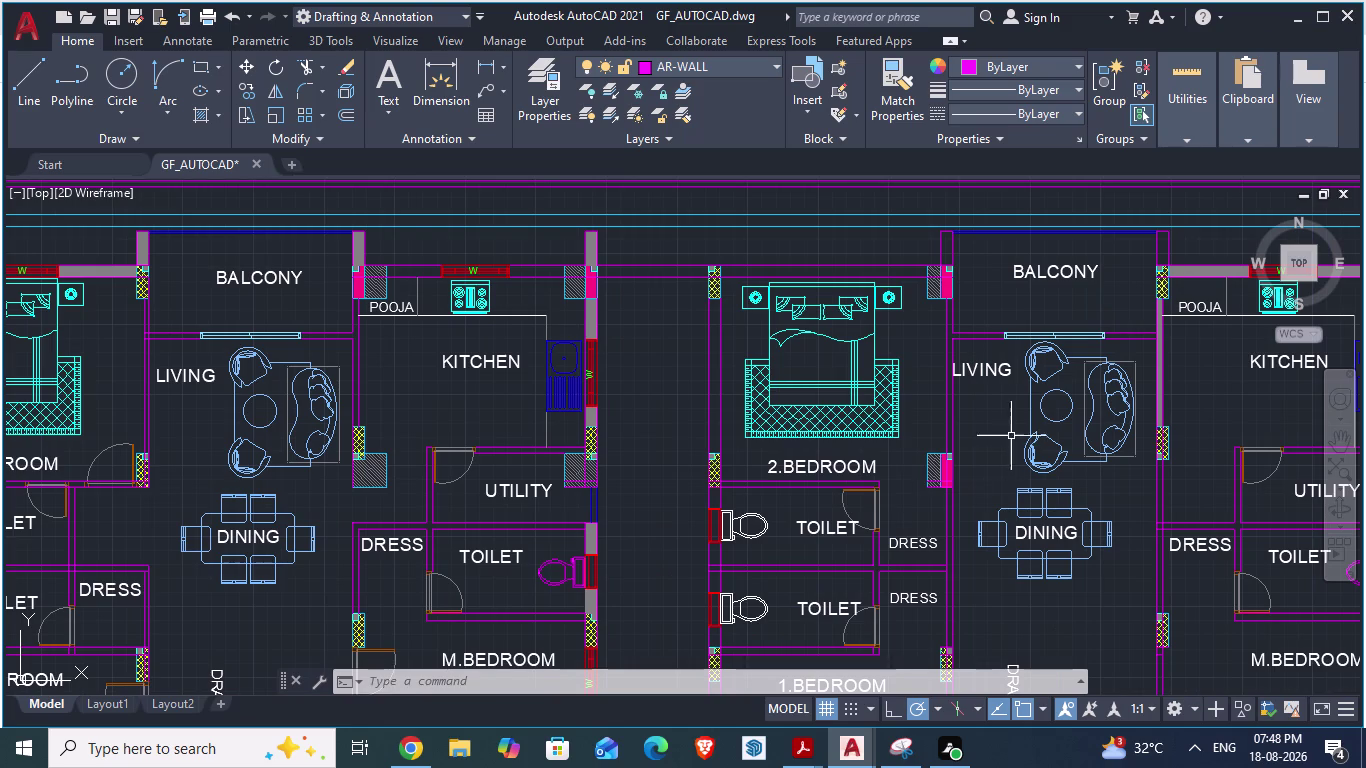
scroll(up, 3)
key(alt+Tab)
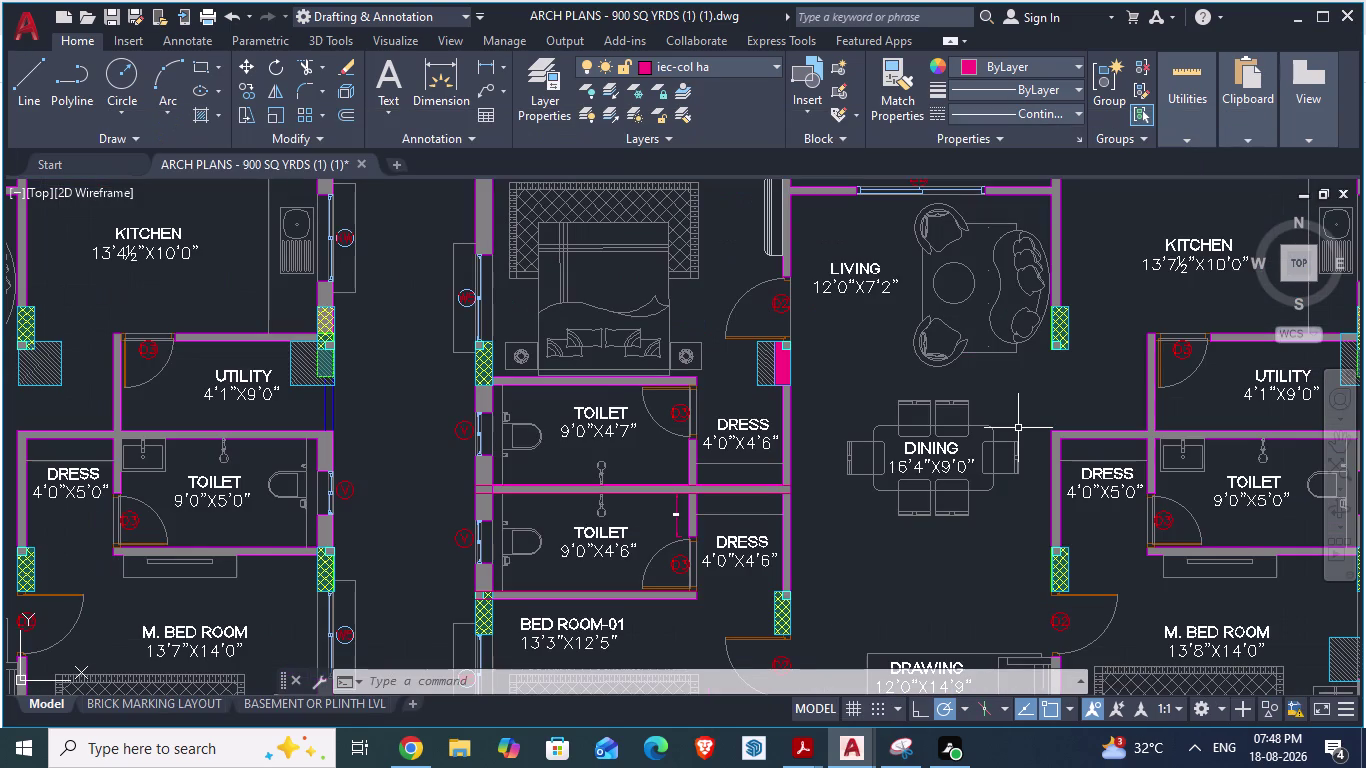
key(alt+Tab)
scroll(down, 3)
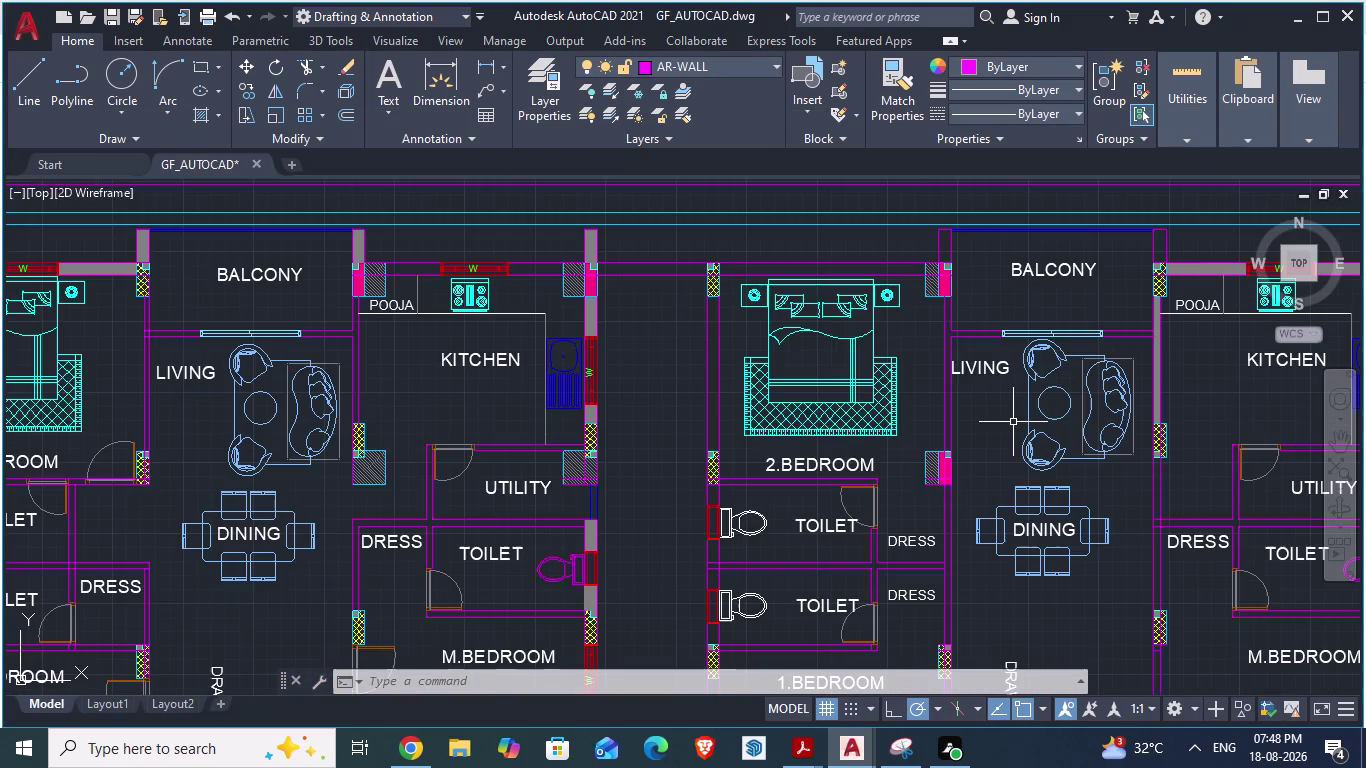
scroll(up, 3)
key(alt+Tab)
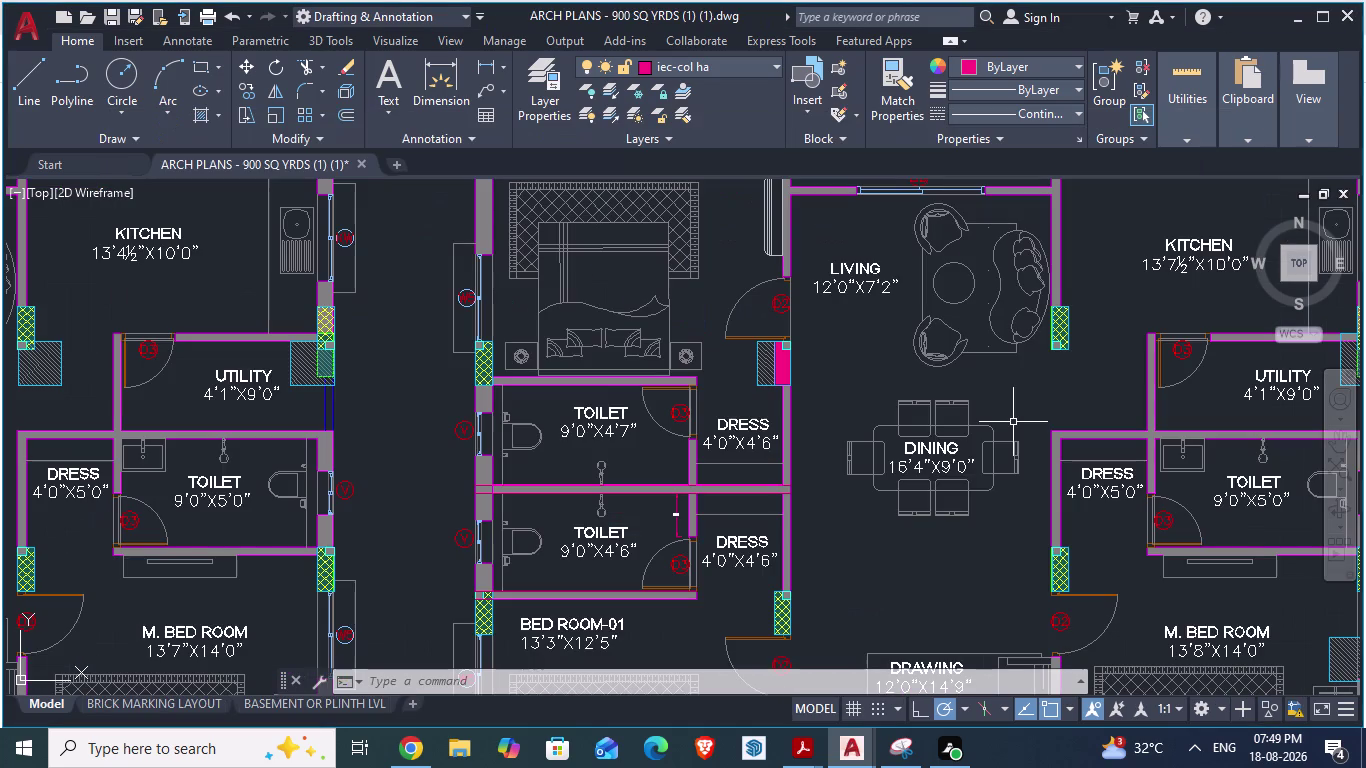
scroll(down, 3)
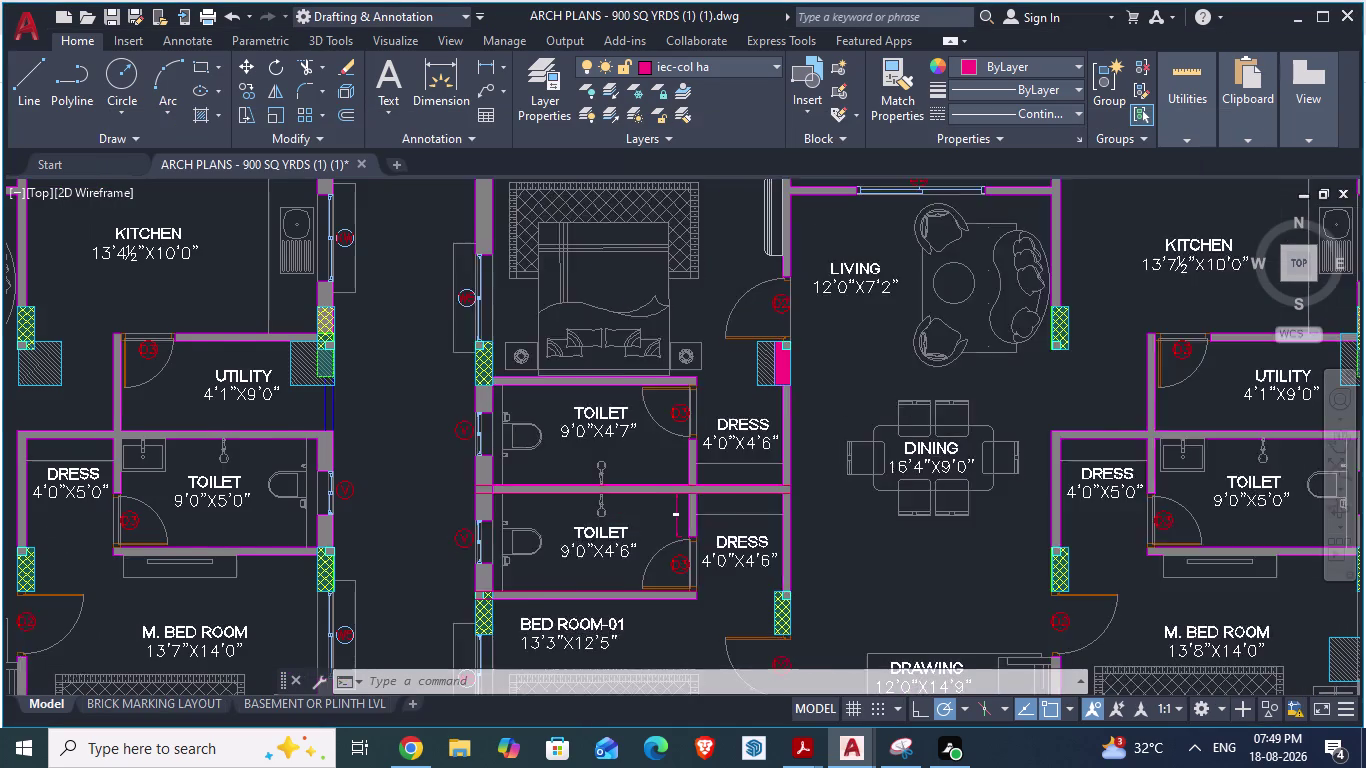
scroll(up, 3)
key(alt+Tab)
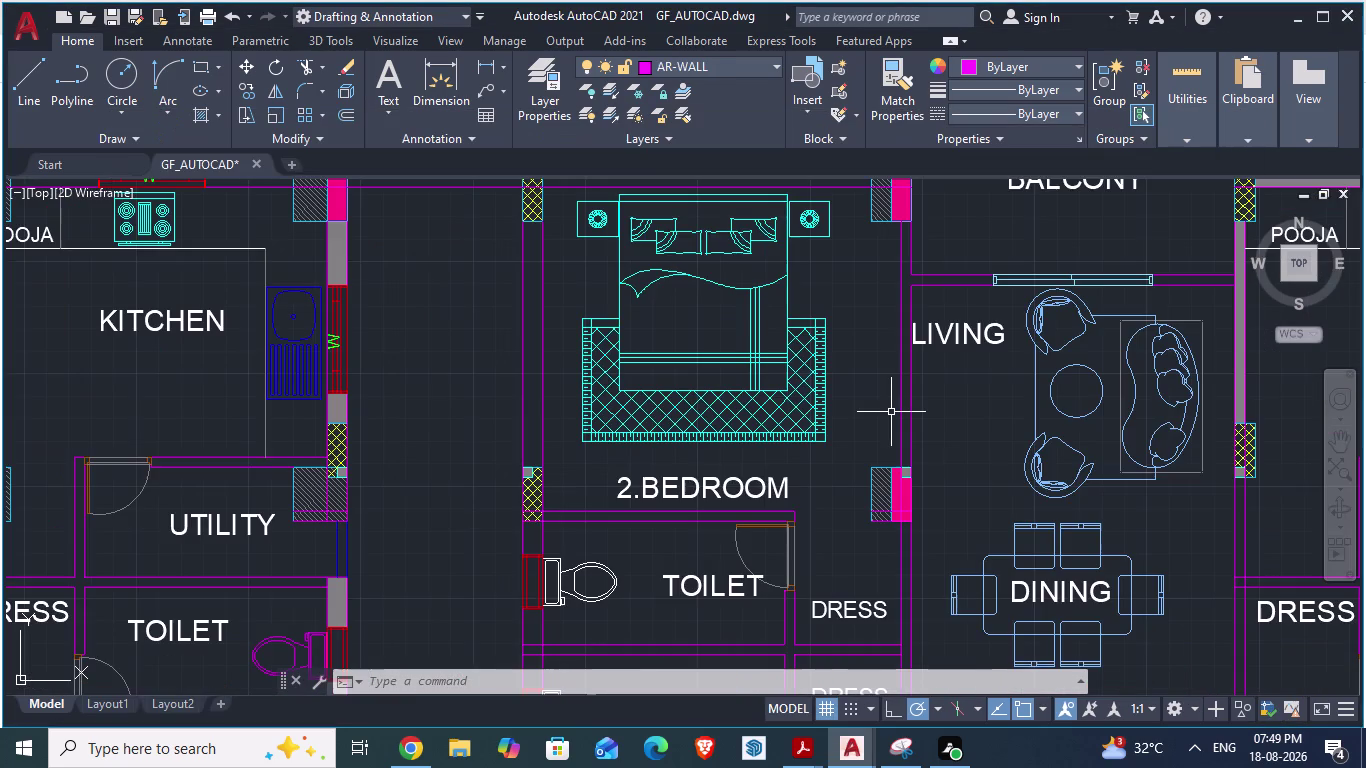
key(alt+Tab)
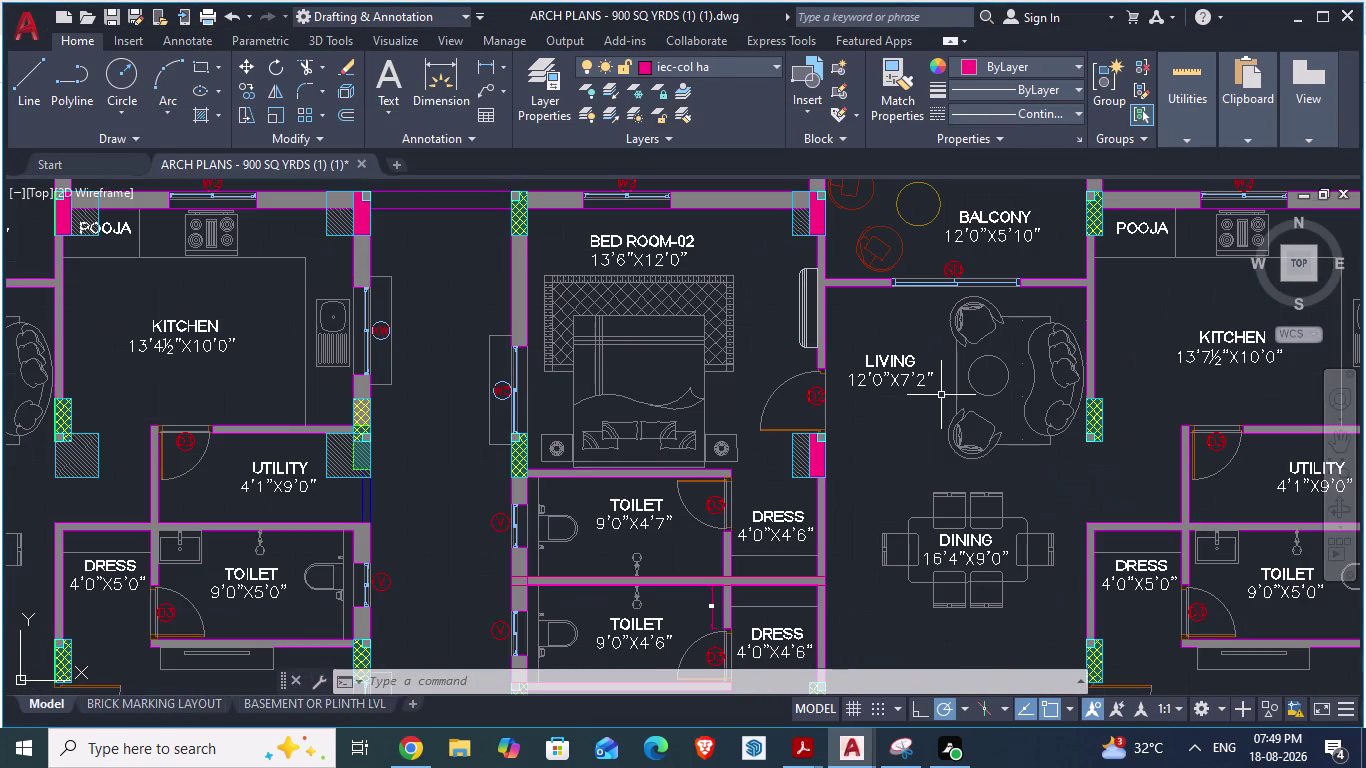
key(alt+Tab)
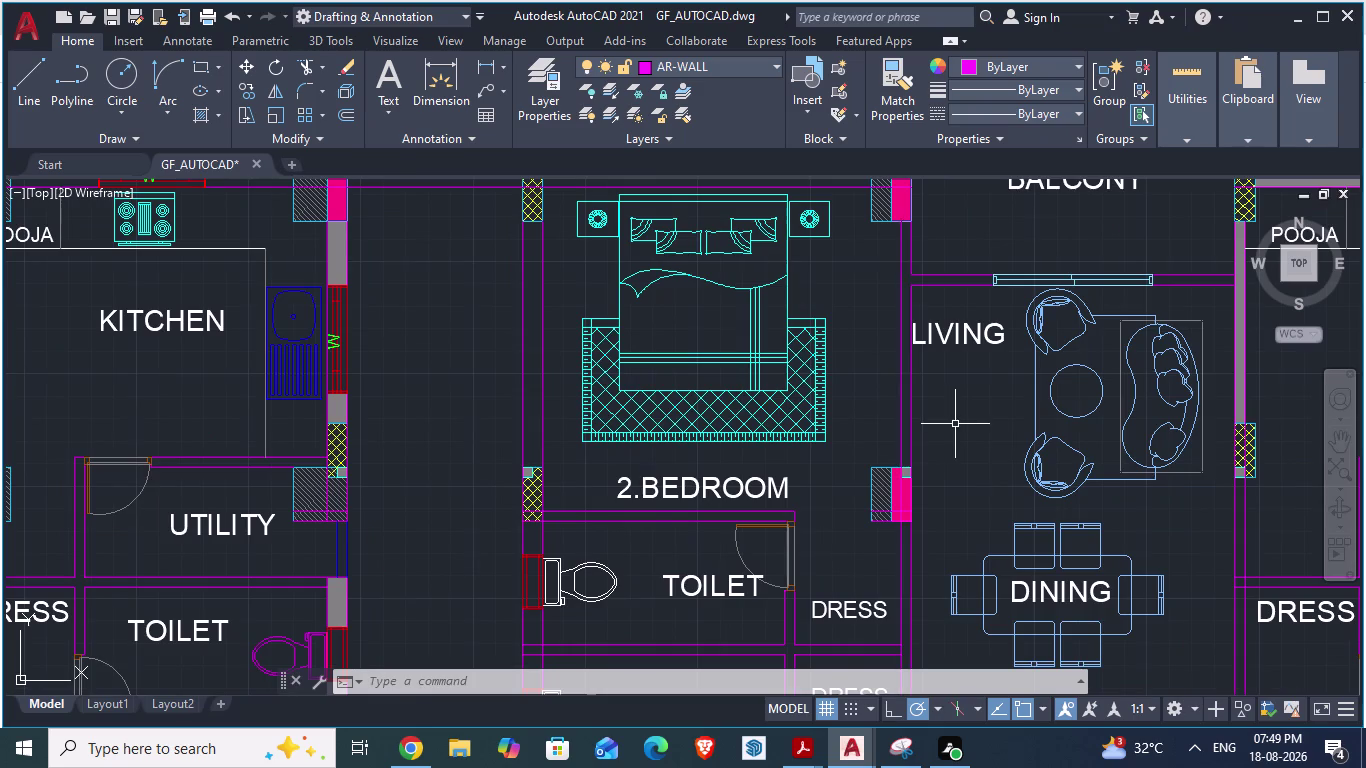
key(alt+Tab)
scroll(up, 3)
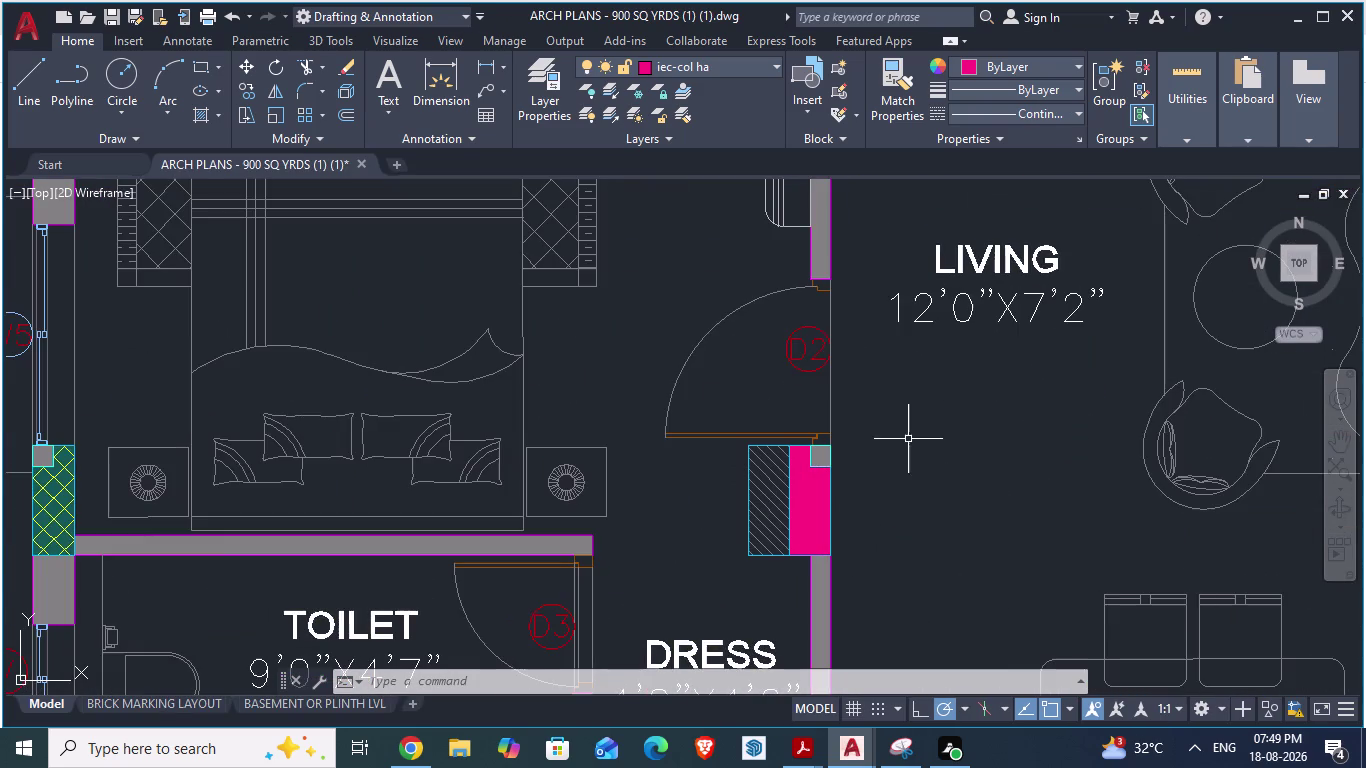
scroll(down, 3)
key(alt+Tab)
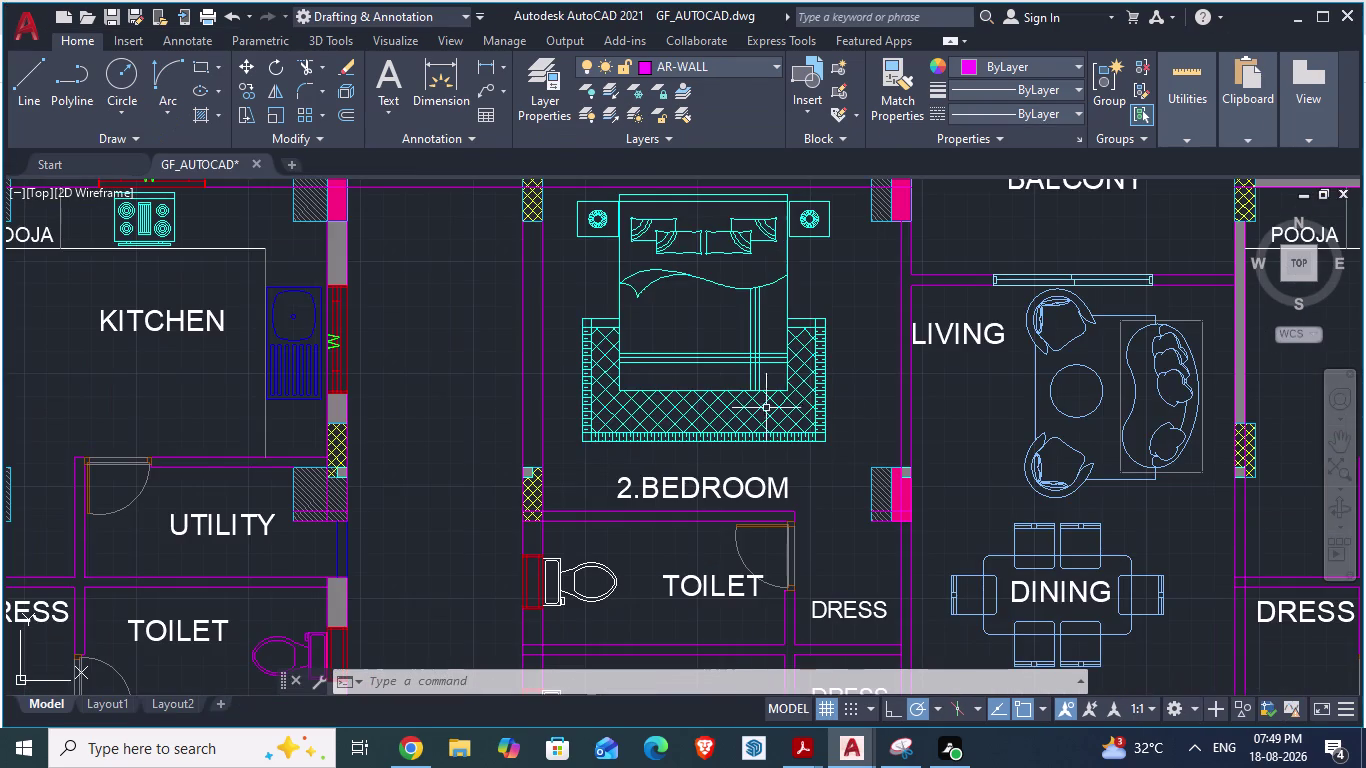
scroll(down, 3)
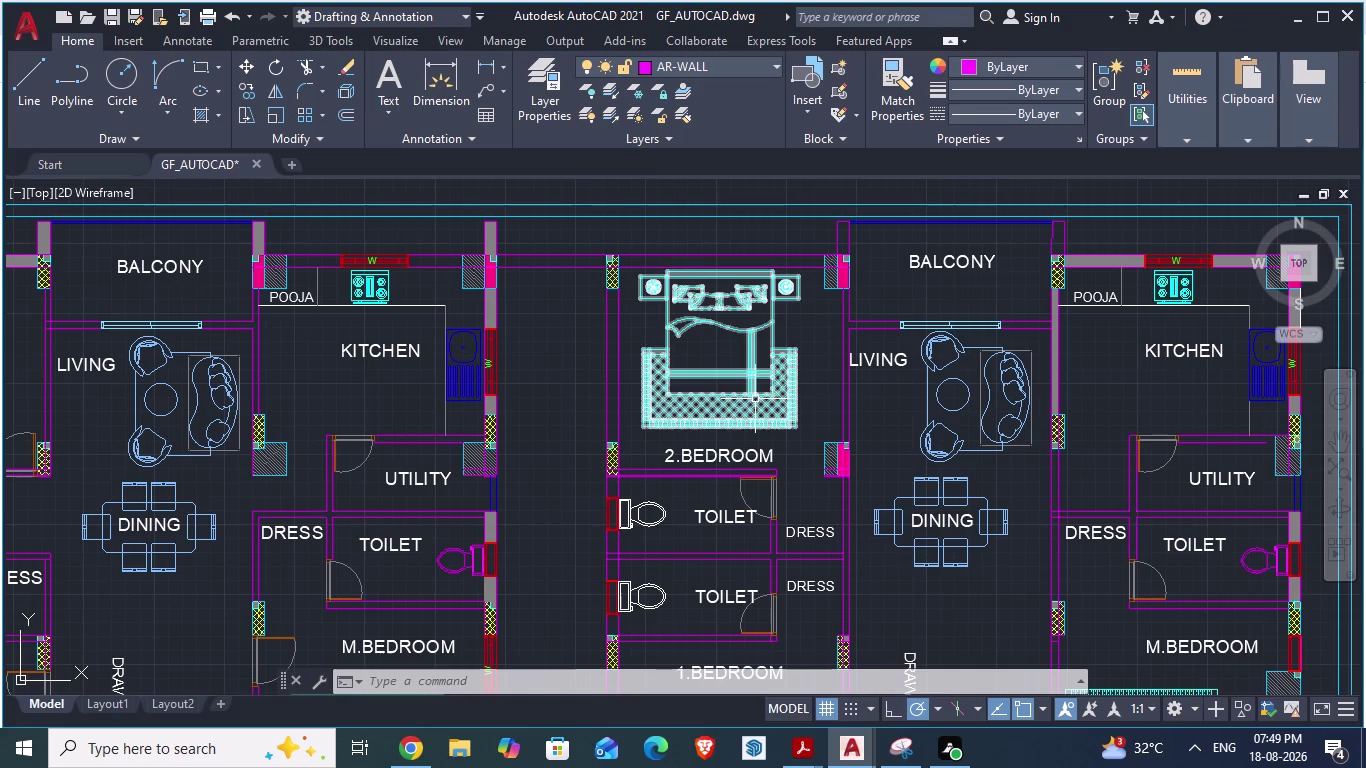
scroll(down, 3)
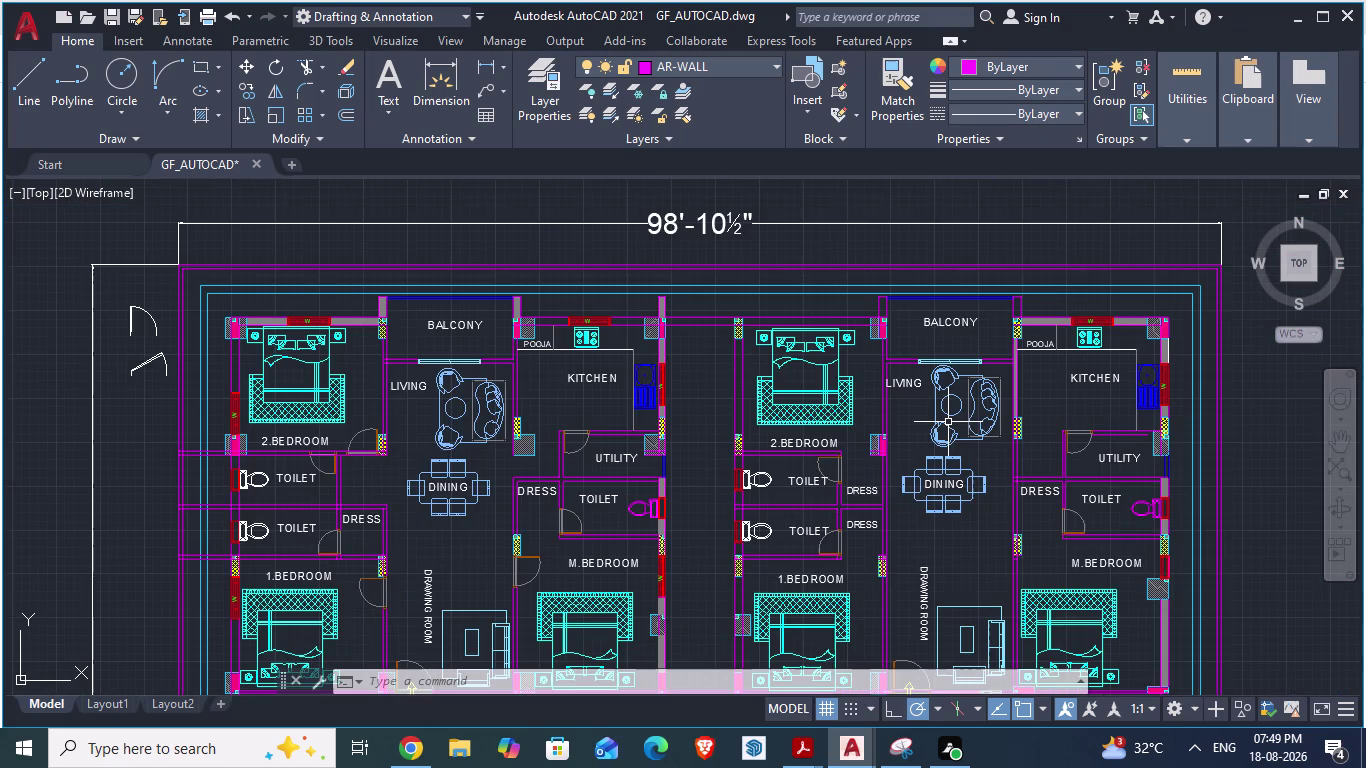
key(alt+Tab)
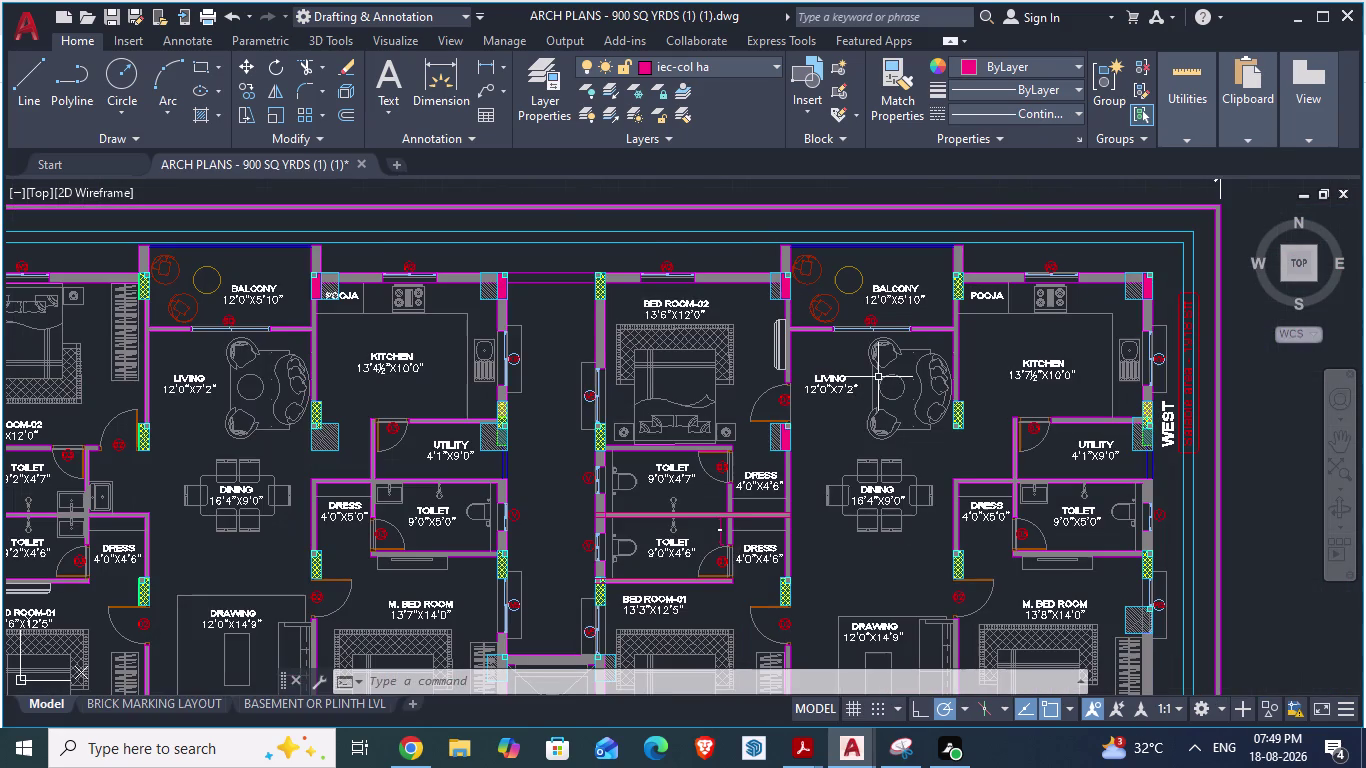
key(alt+Tab)
scroll(down, 3)
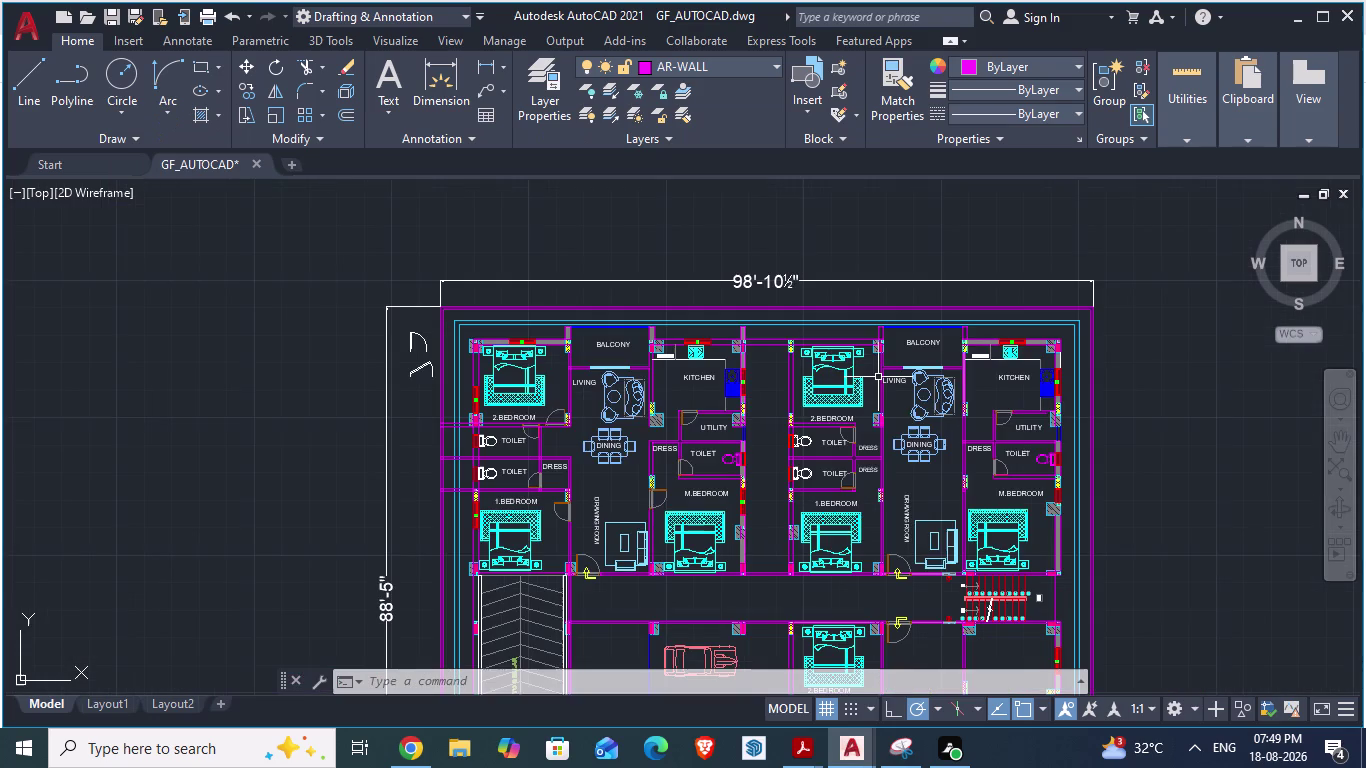
scroll(up, 3)
scroll(down, 3)
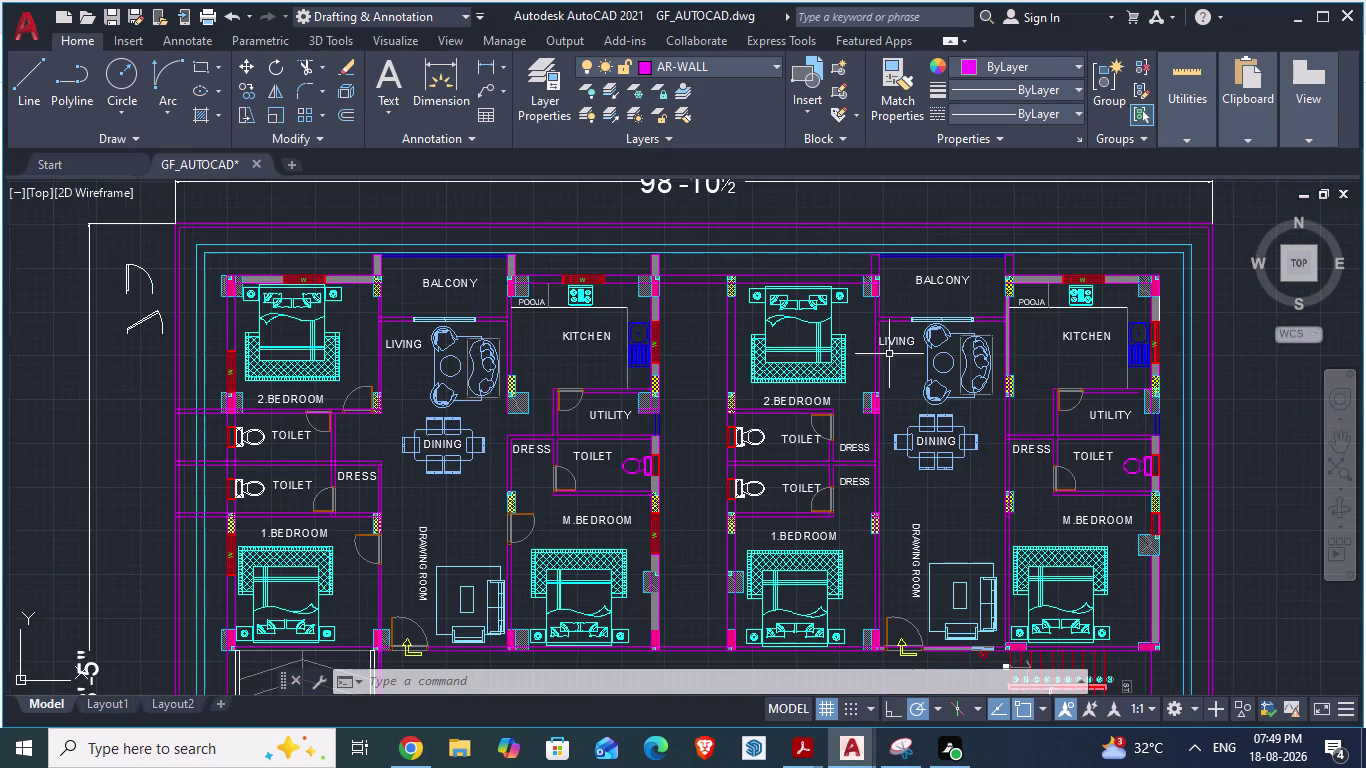
scroll(up, 3)
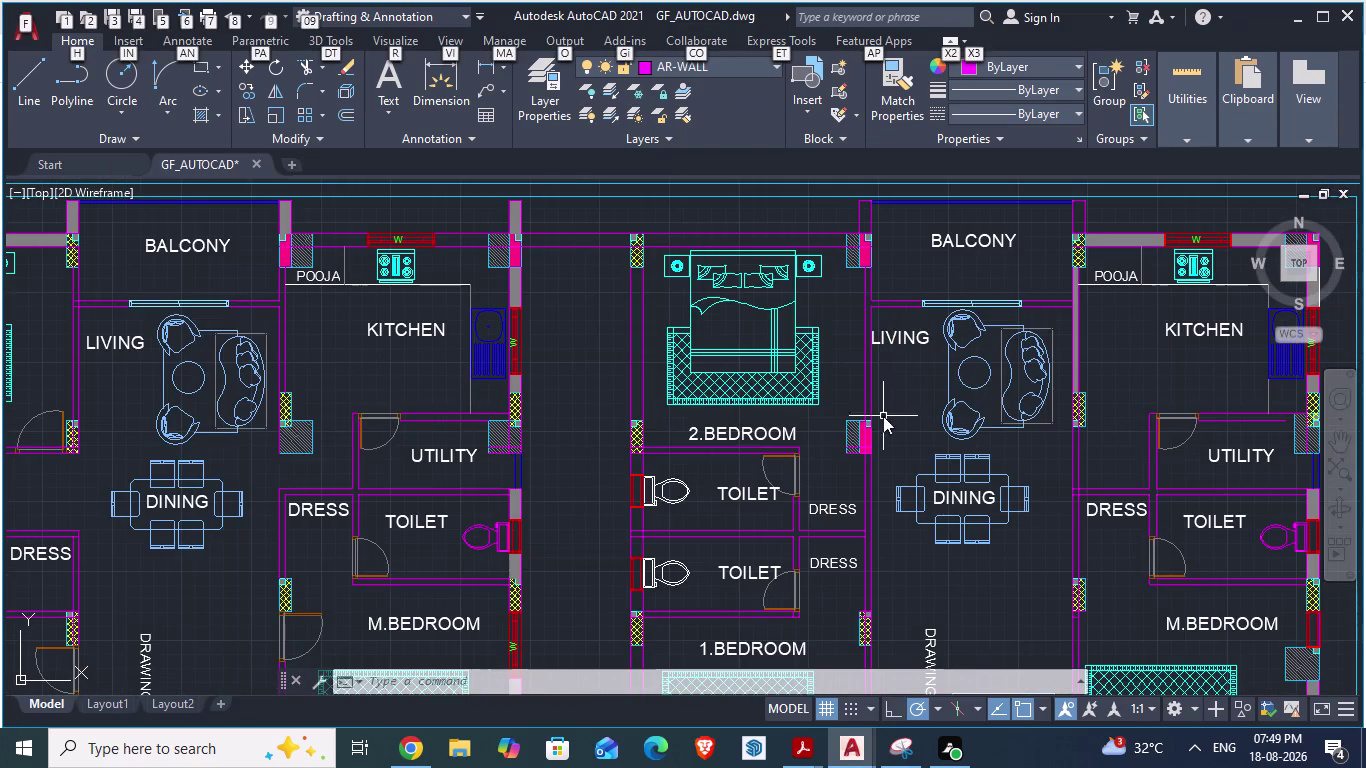
key(alt+Tab)
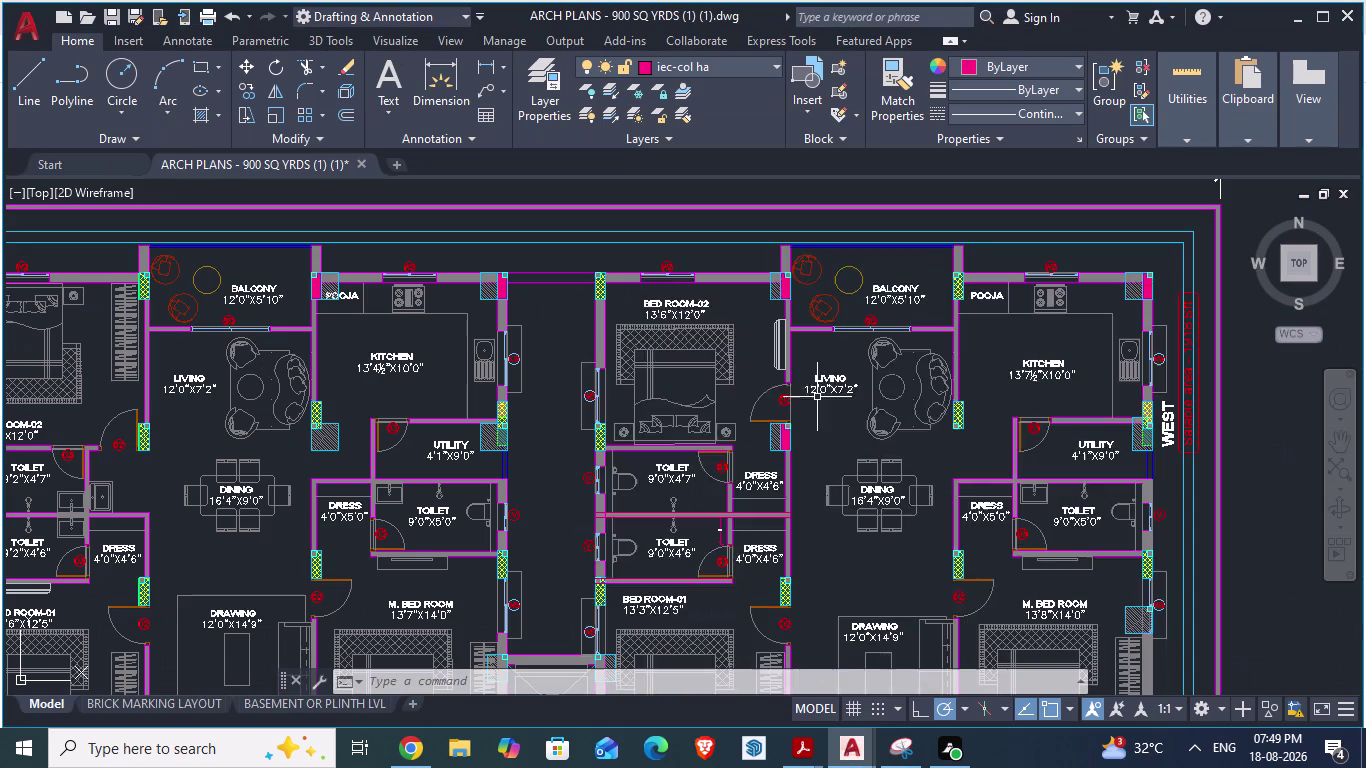
key(alt+Tab)
scroll(down, 3)
scroll(down, 3)
scroll(up, 3)
scroll(up, 3)
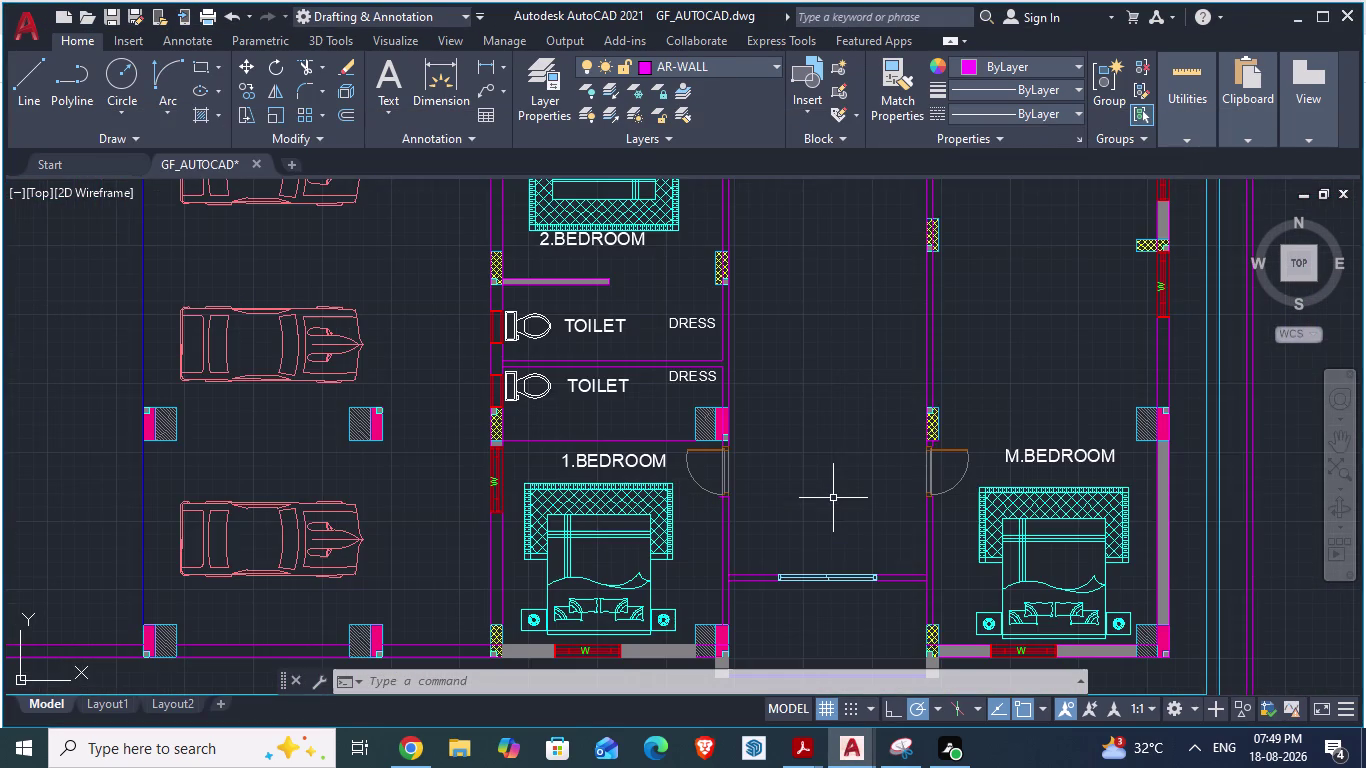
scroll(up, 3)
scroll(down, 3)
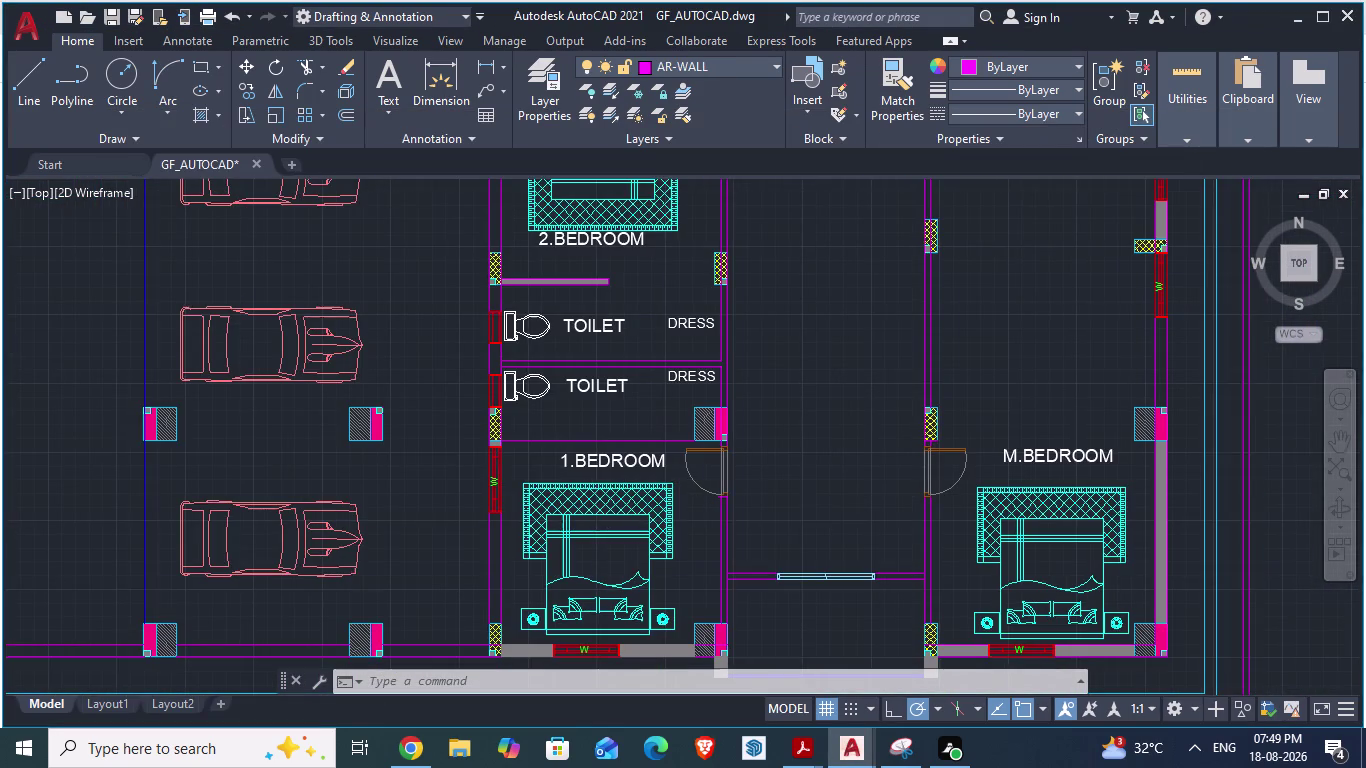
scroll(up, 3)
scroll(down, 3)
scroll(down, 3)
scroll(up, 3)
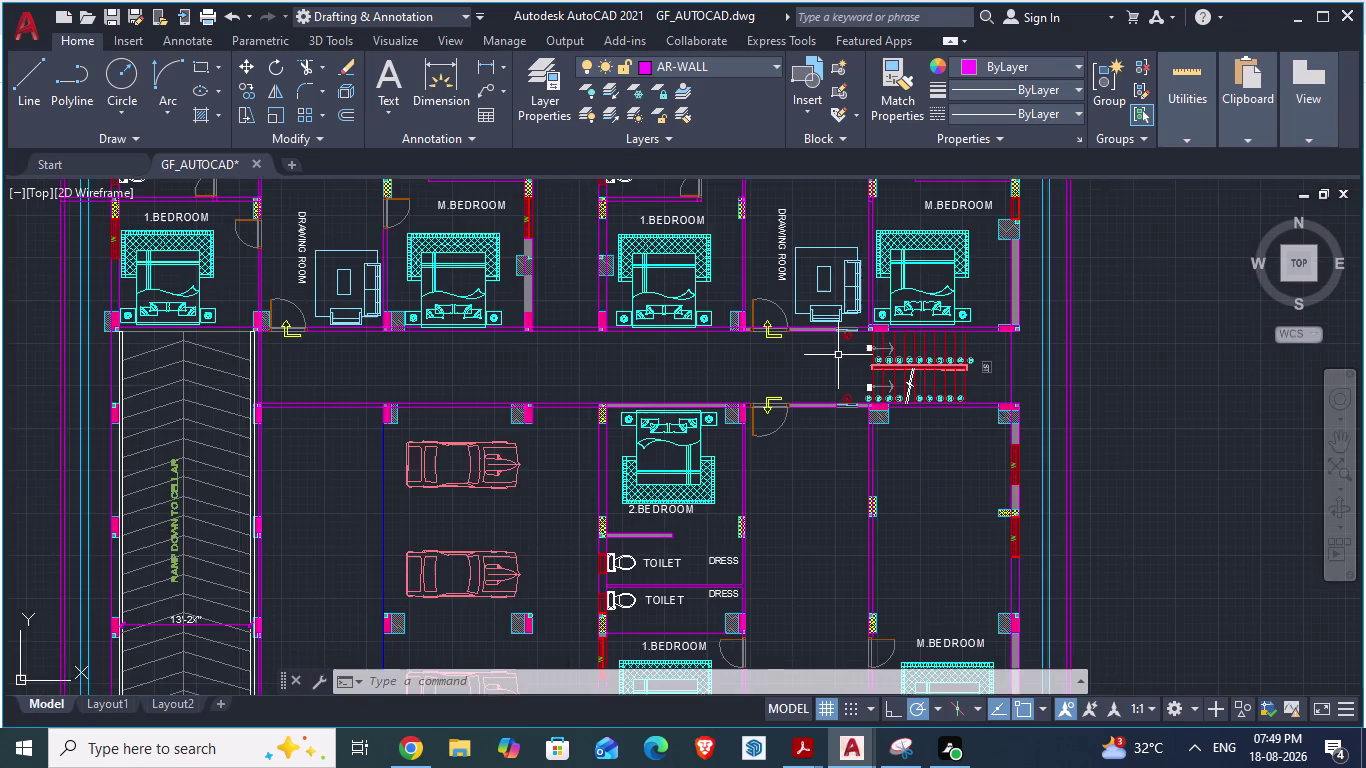
scroll(up, 3)
scroll(down, 3)
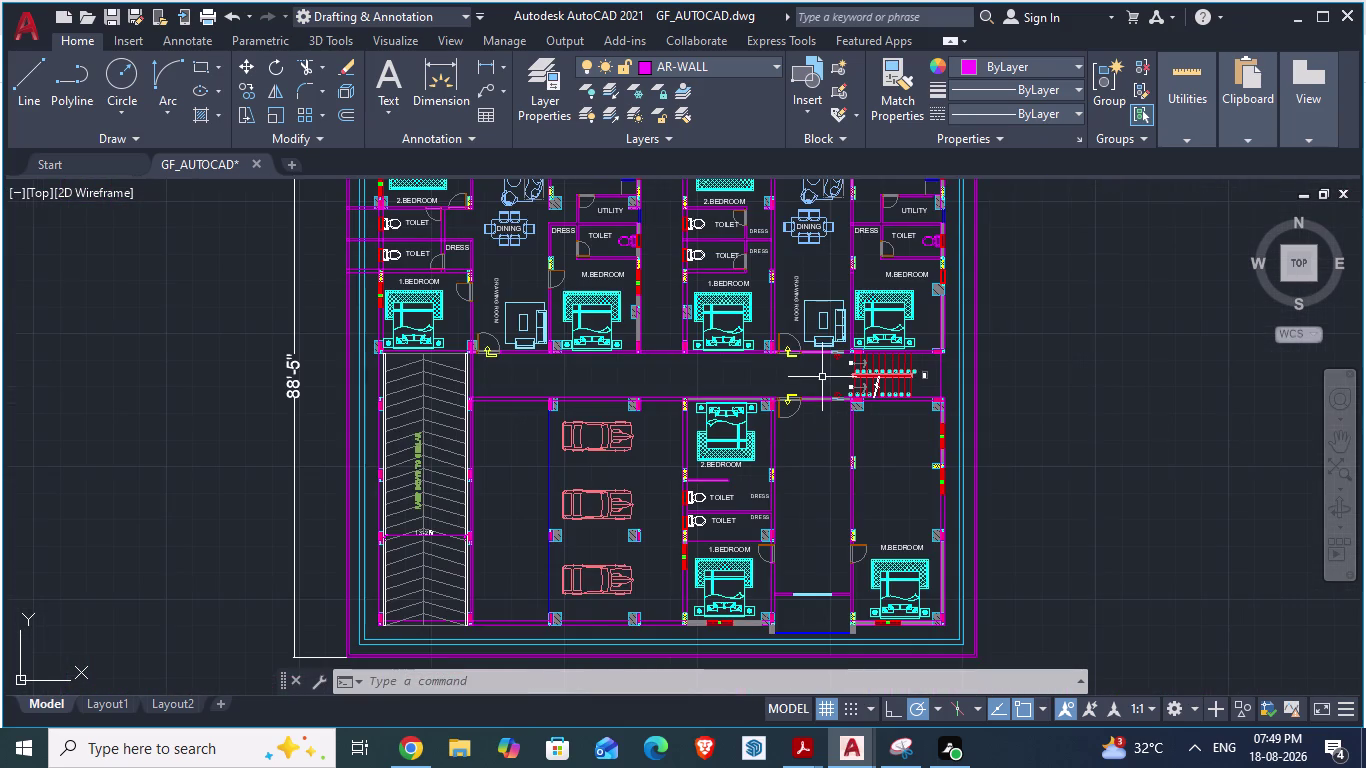
scroll(up, 3)
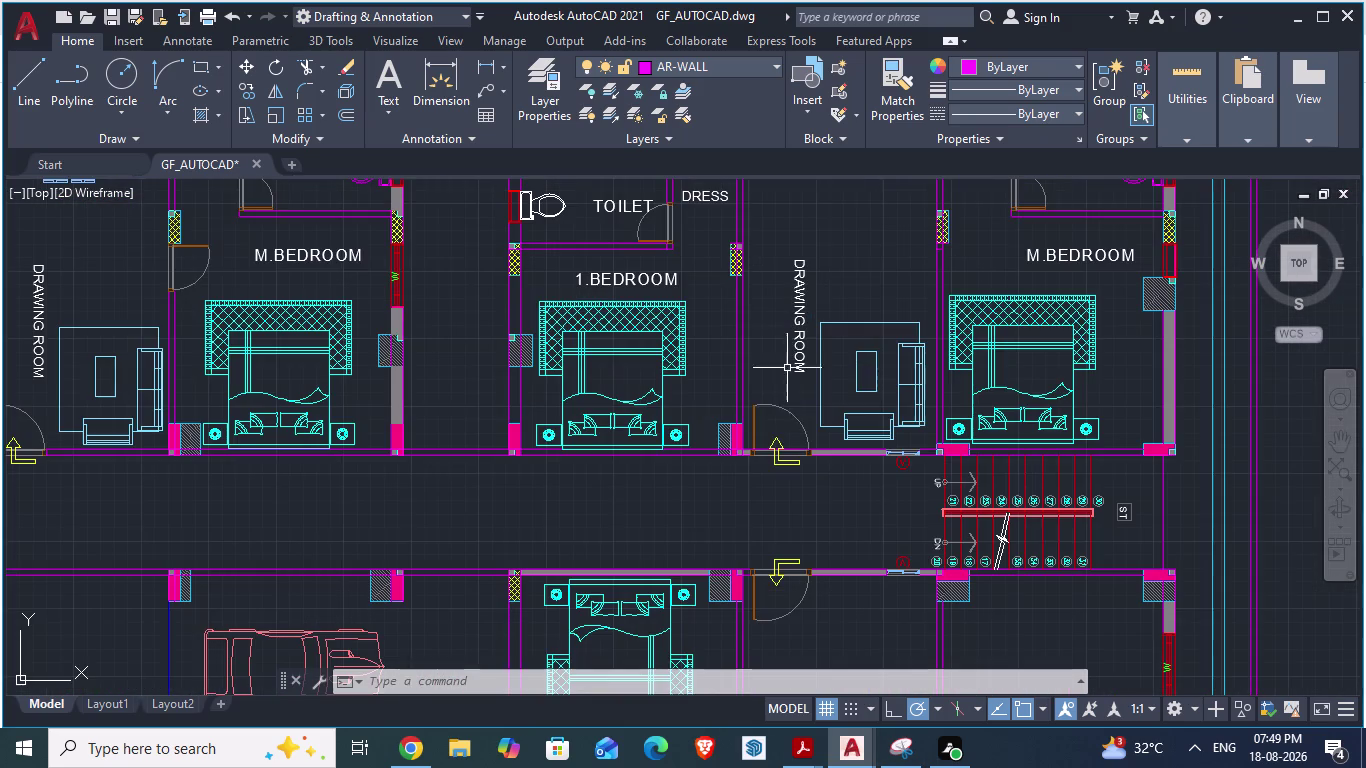
click(755, 404)
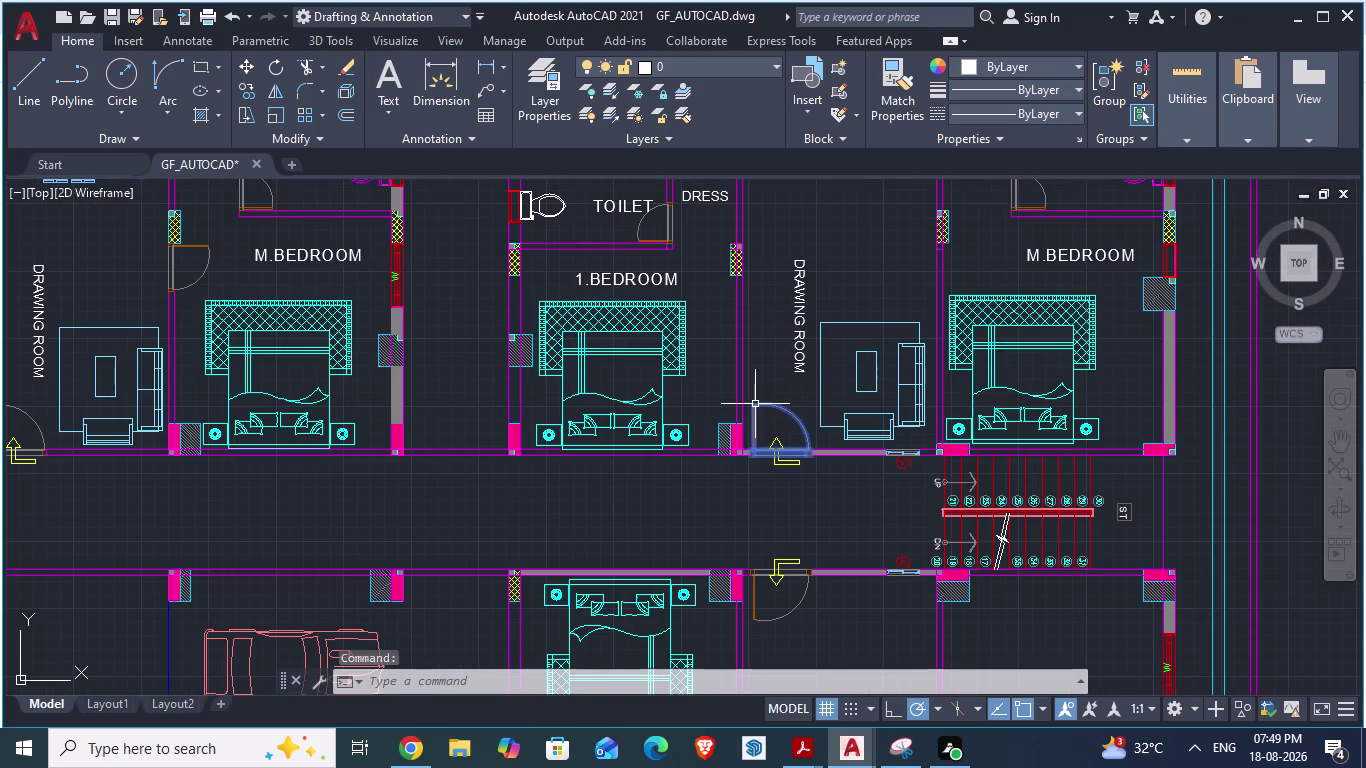
Copy the selected drawing-room door block and paste it into the opening beside 2.BEDROOM.
key(ctrl+c)
key(ctrl+v)
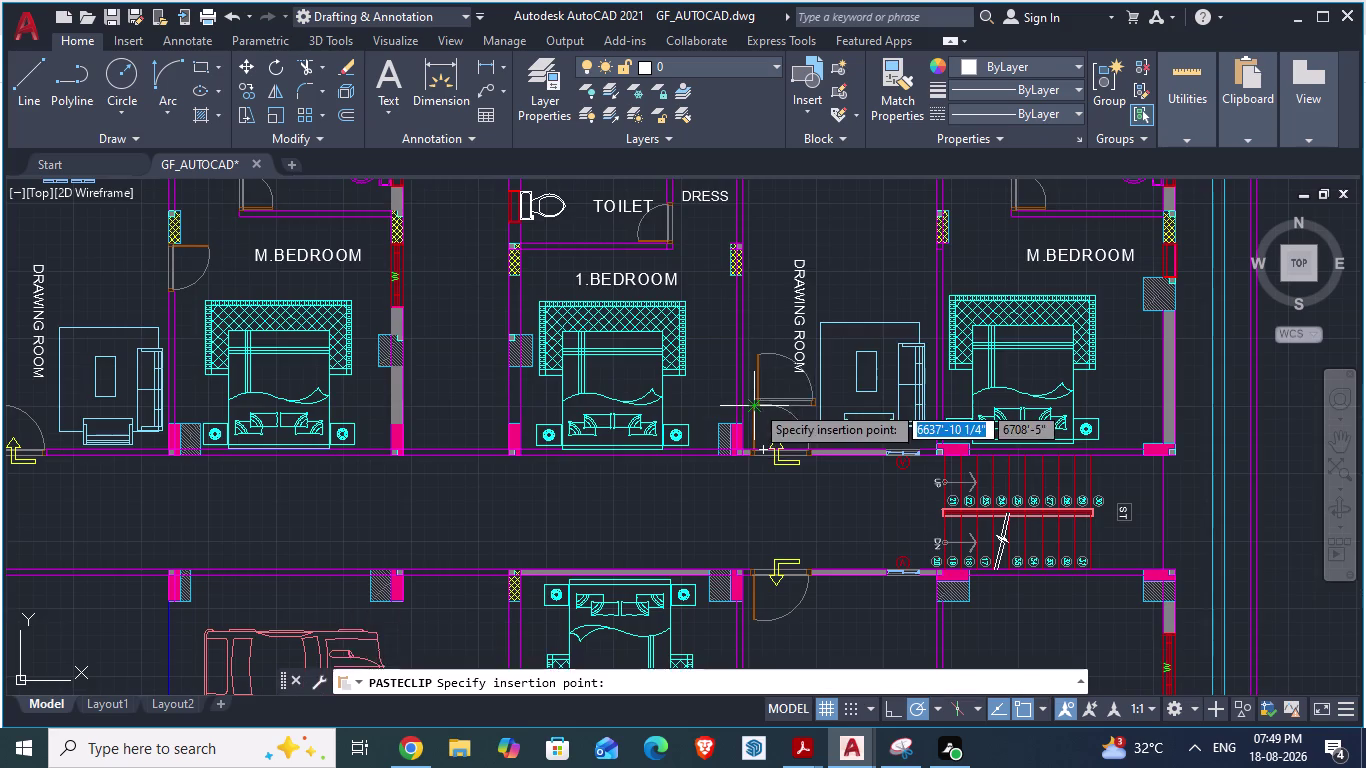
scroll(down, 3)
scroll(up, 3)
scroll(up, 3)
scroll(up, 3)
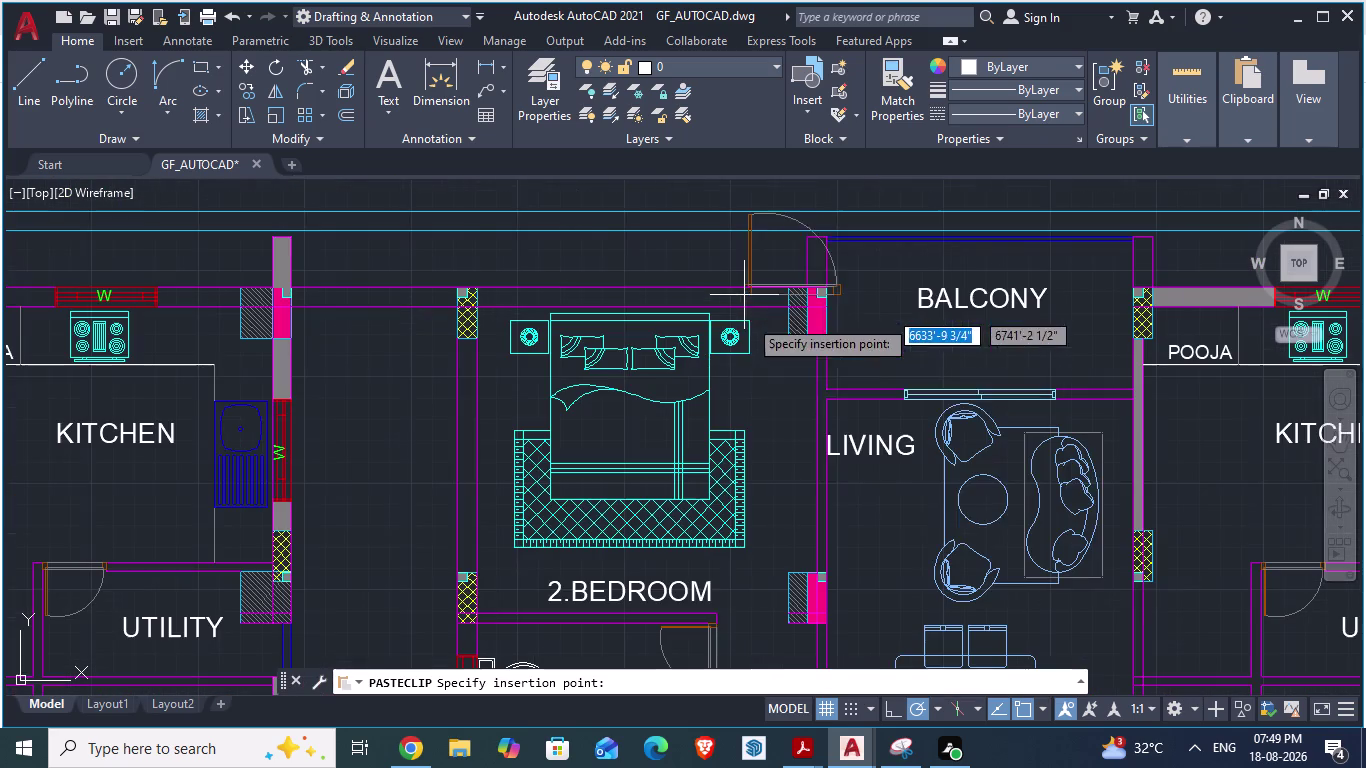
click(810, 563)
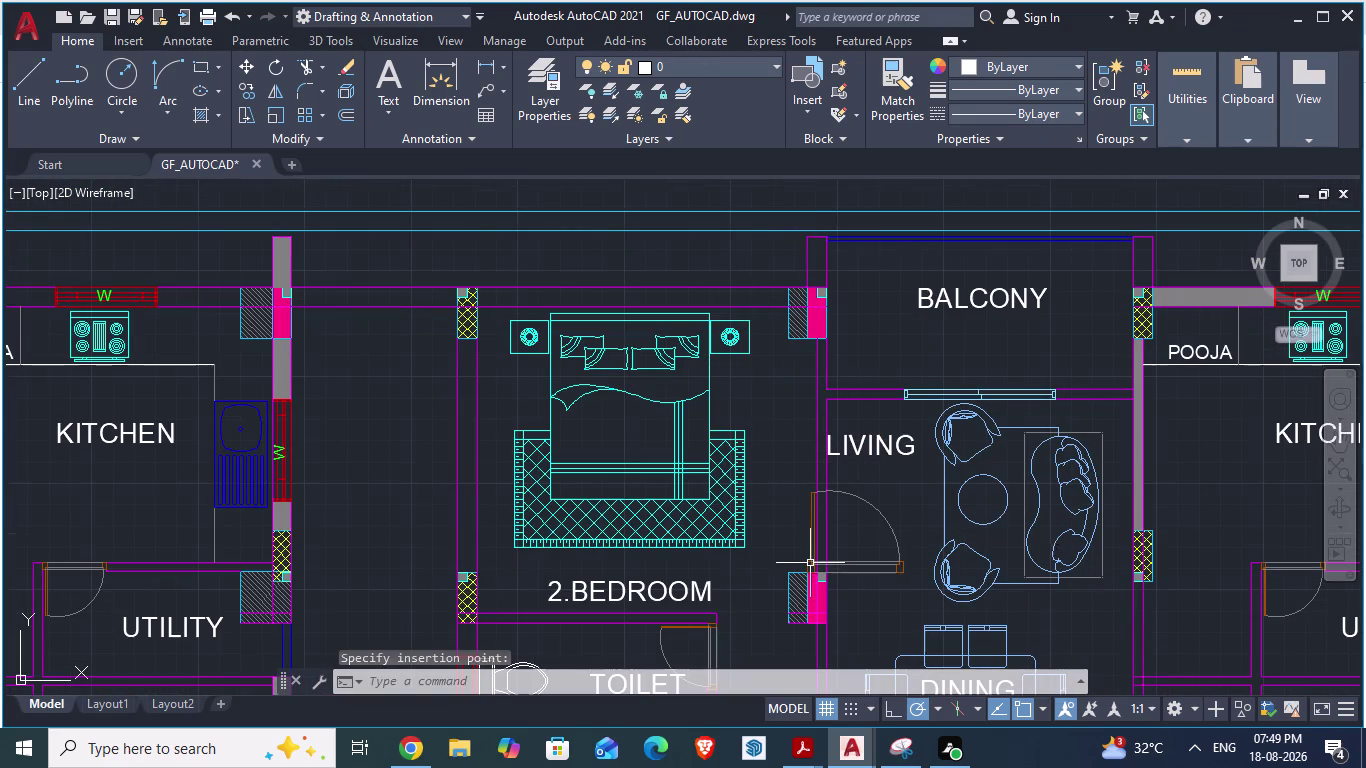